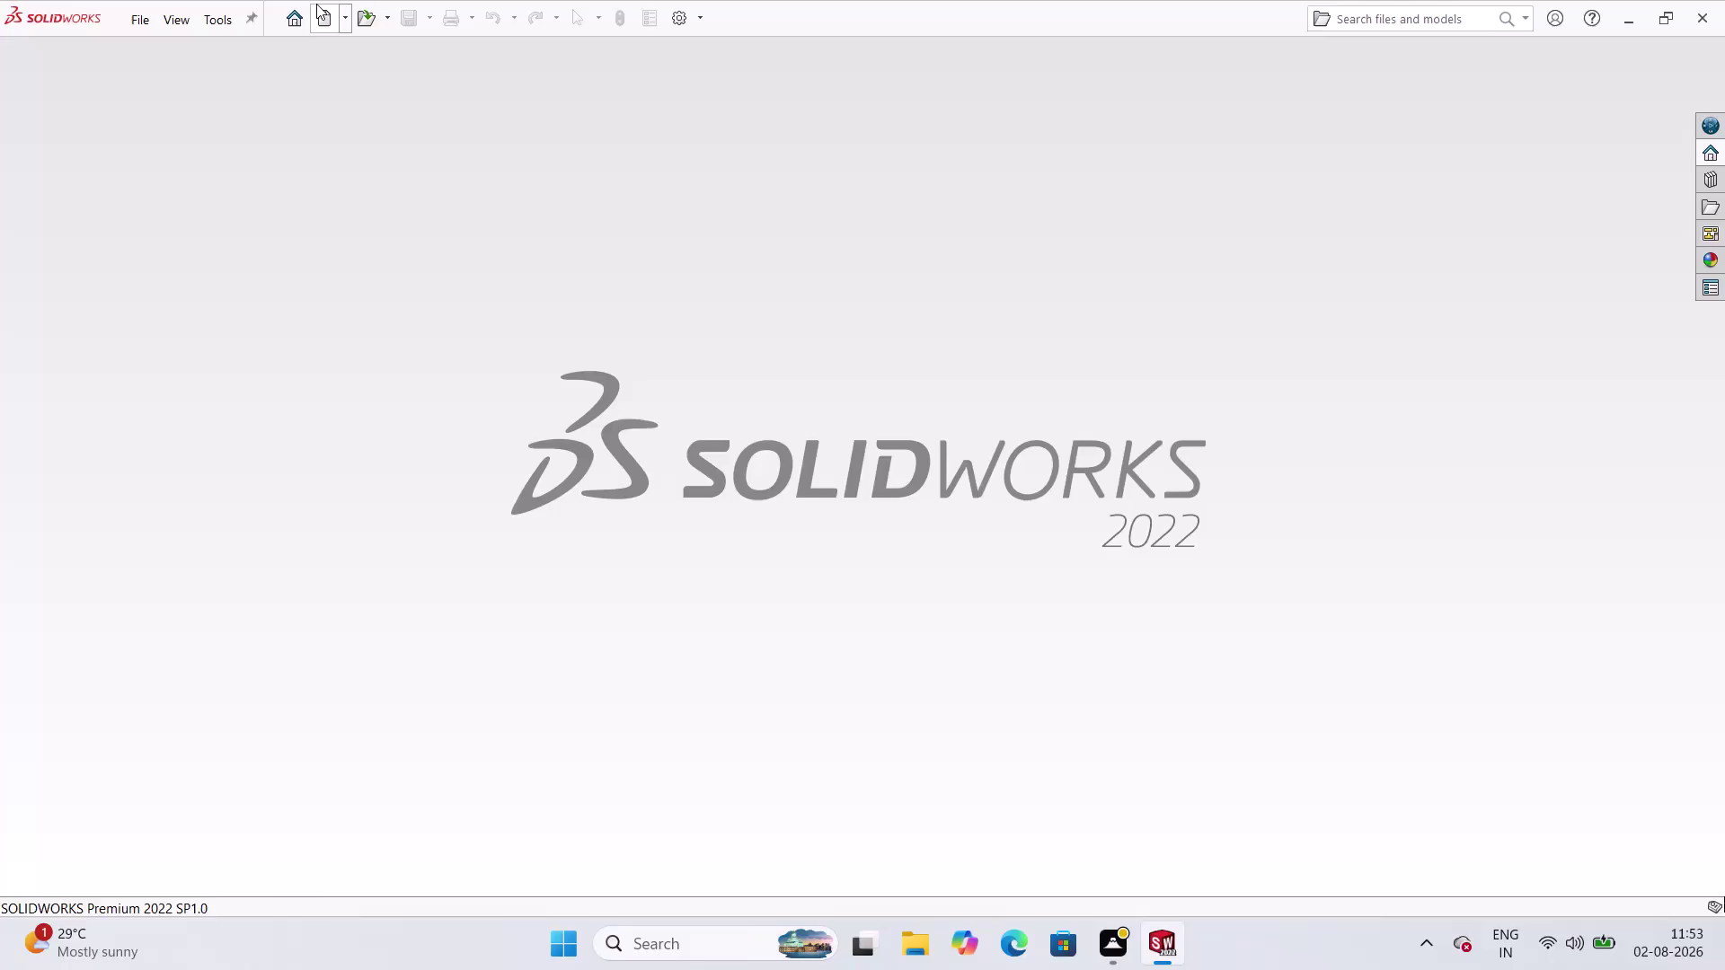
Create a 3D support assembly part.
Create a new Part document and start a new sketch from the Sketch tab.
click(316, 3)
click(440, 457)
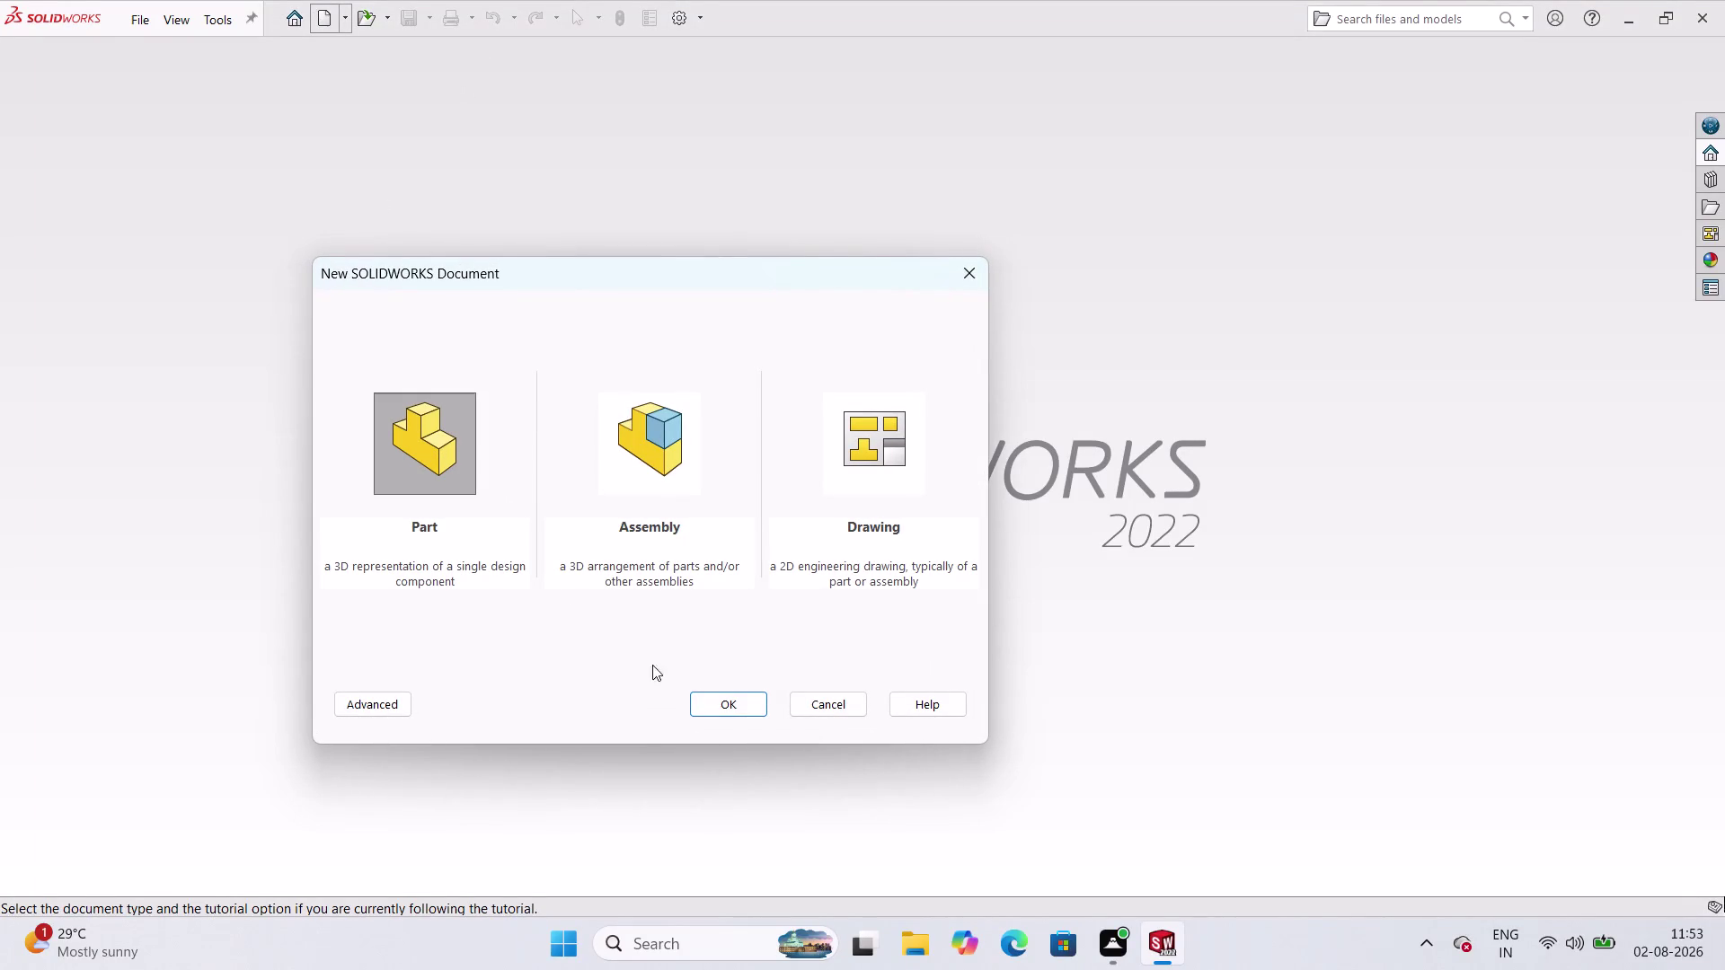
click(721, 697)
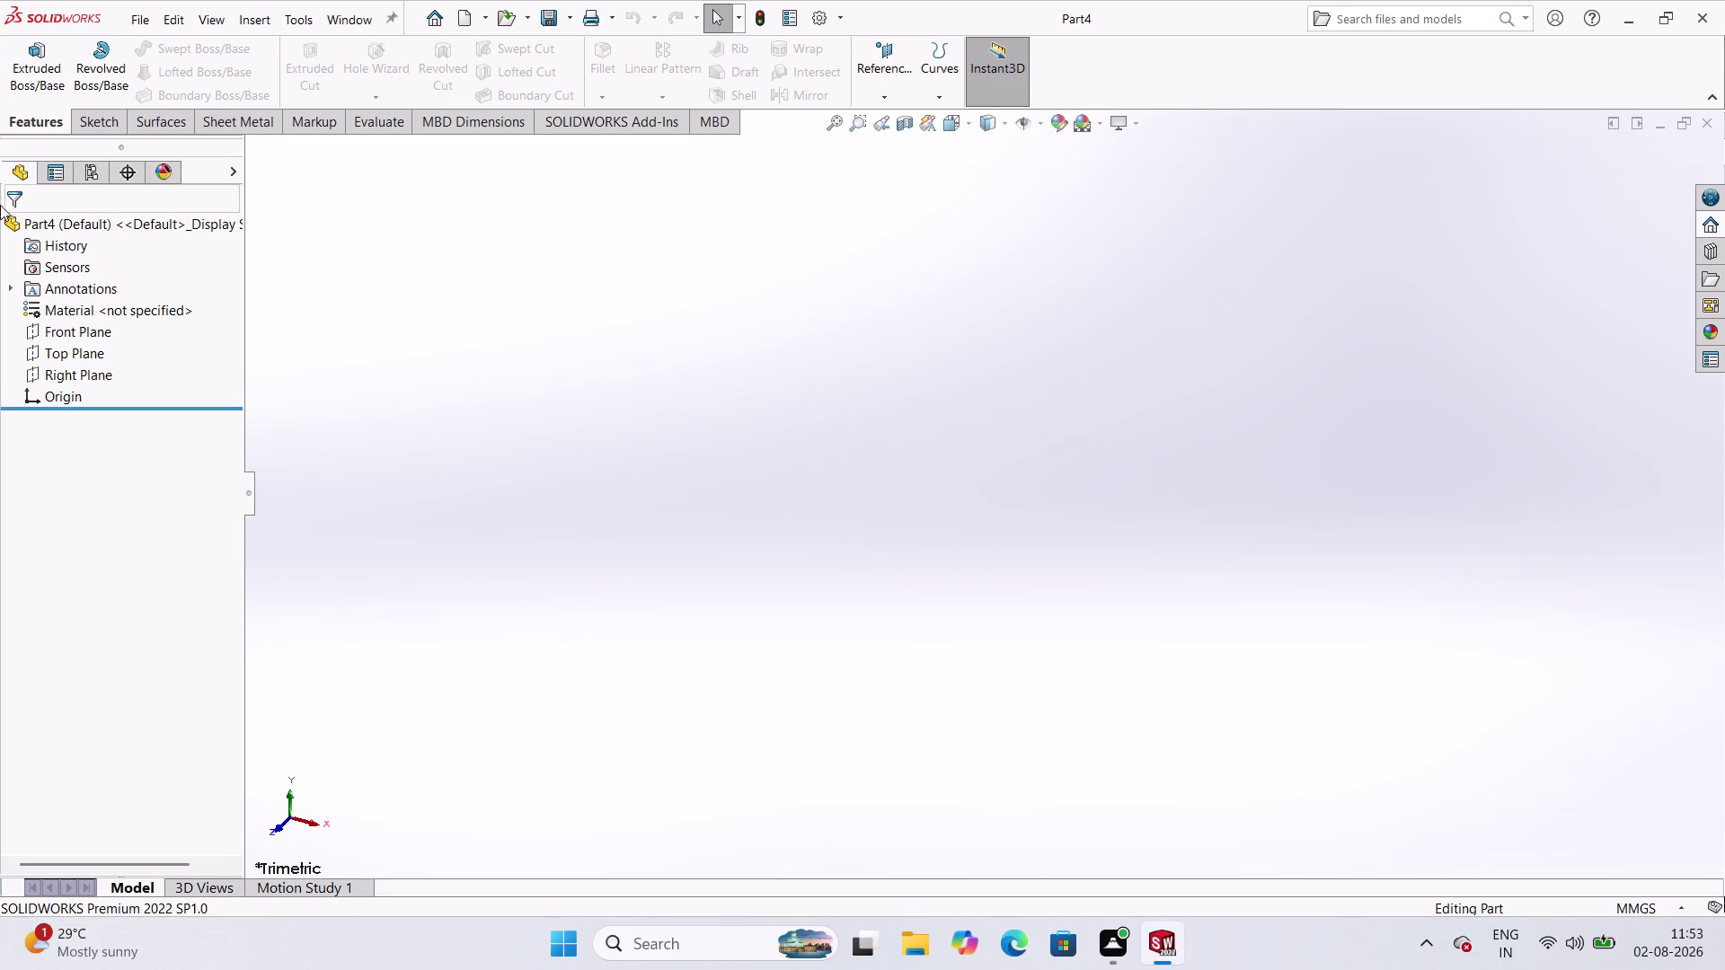
click(91, 119)
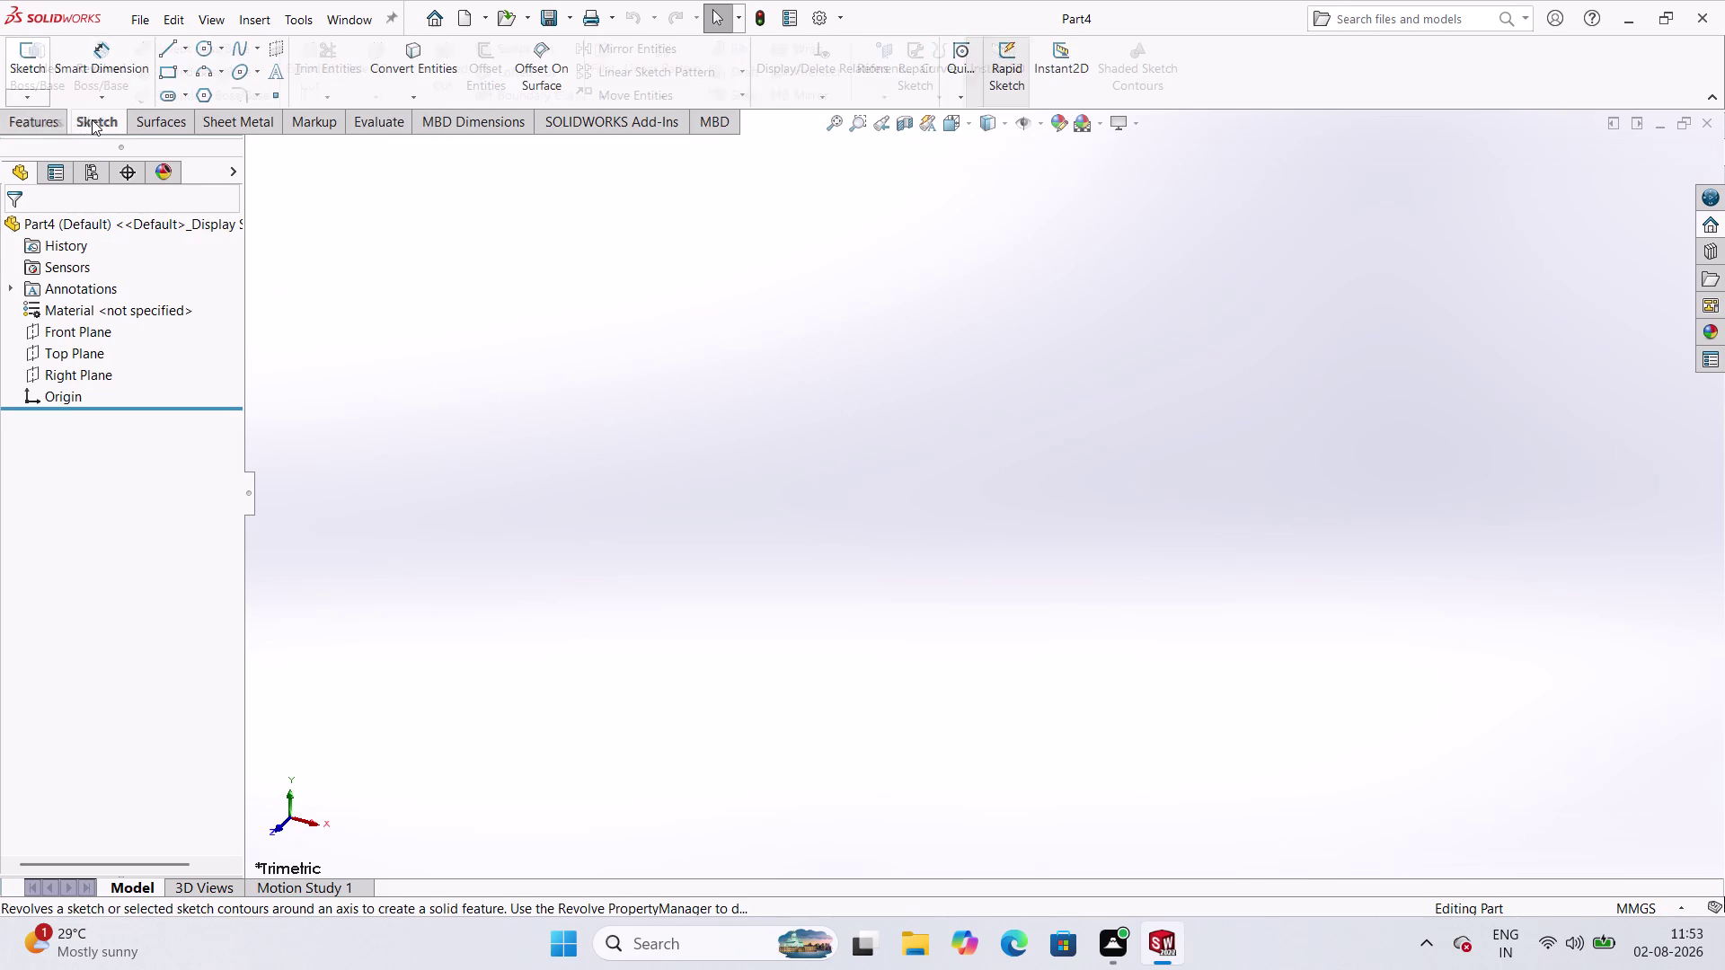
click(16, 65)
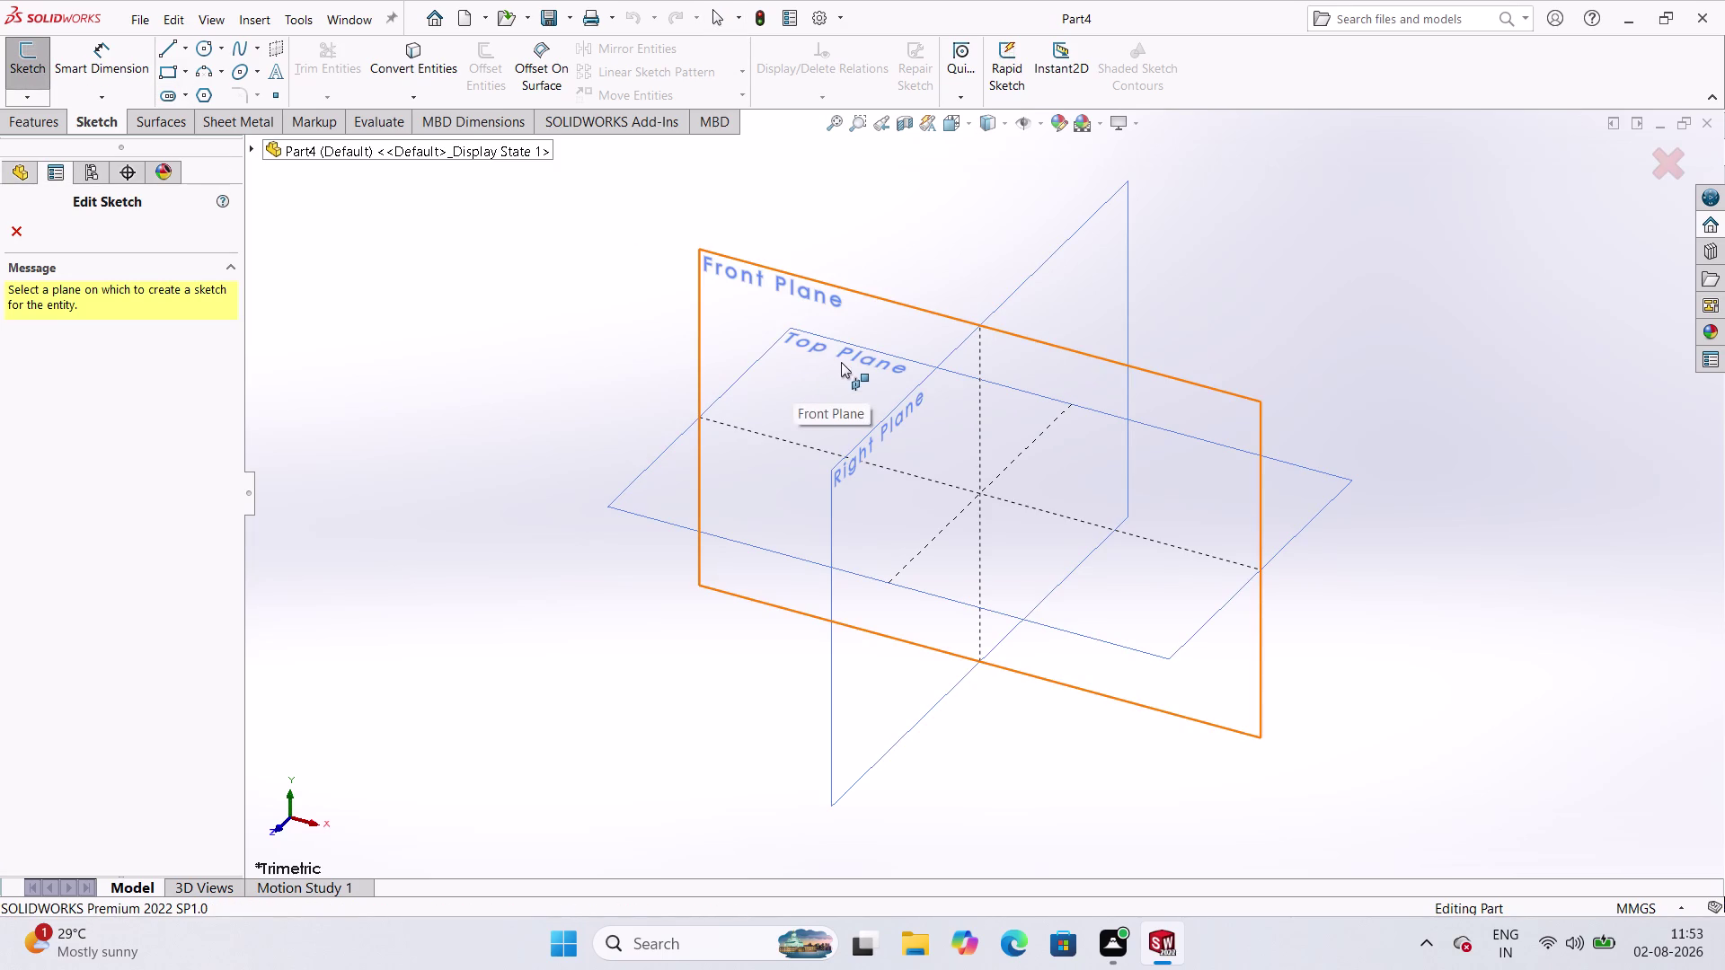
Sketch on the Top Plane with a horizontal centerline spanning across the origin.
click(732, 486)
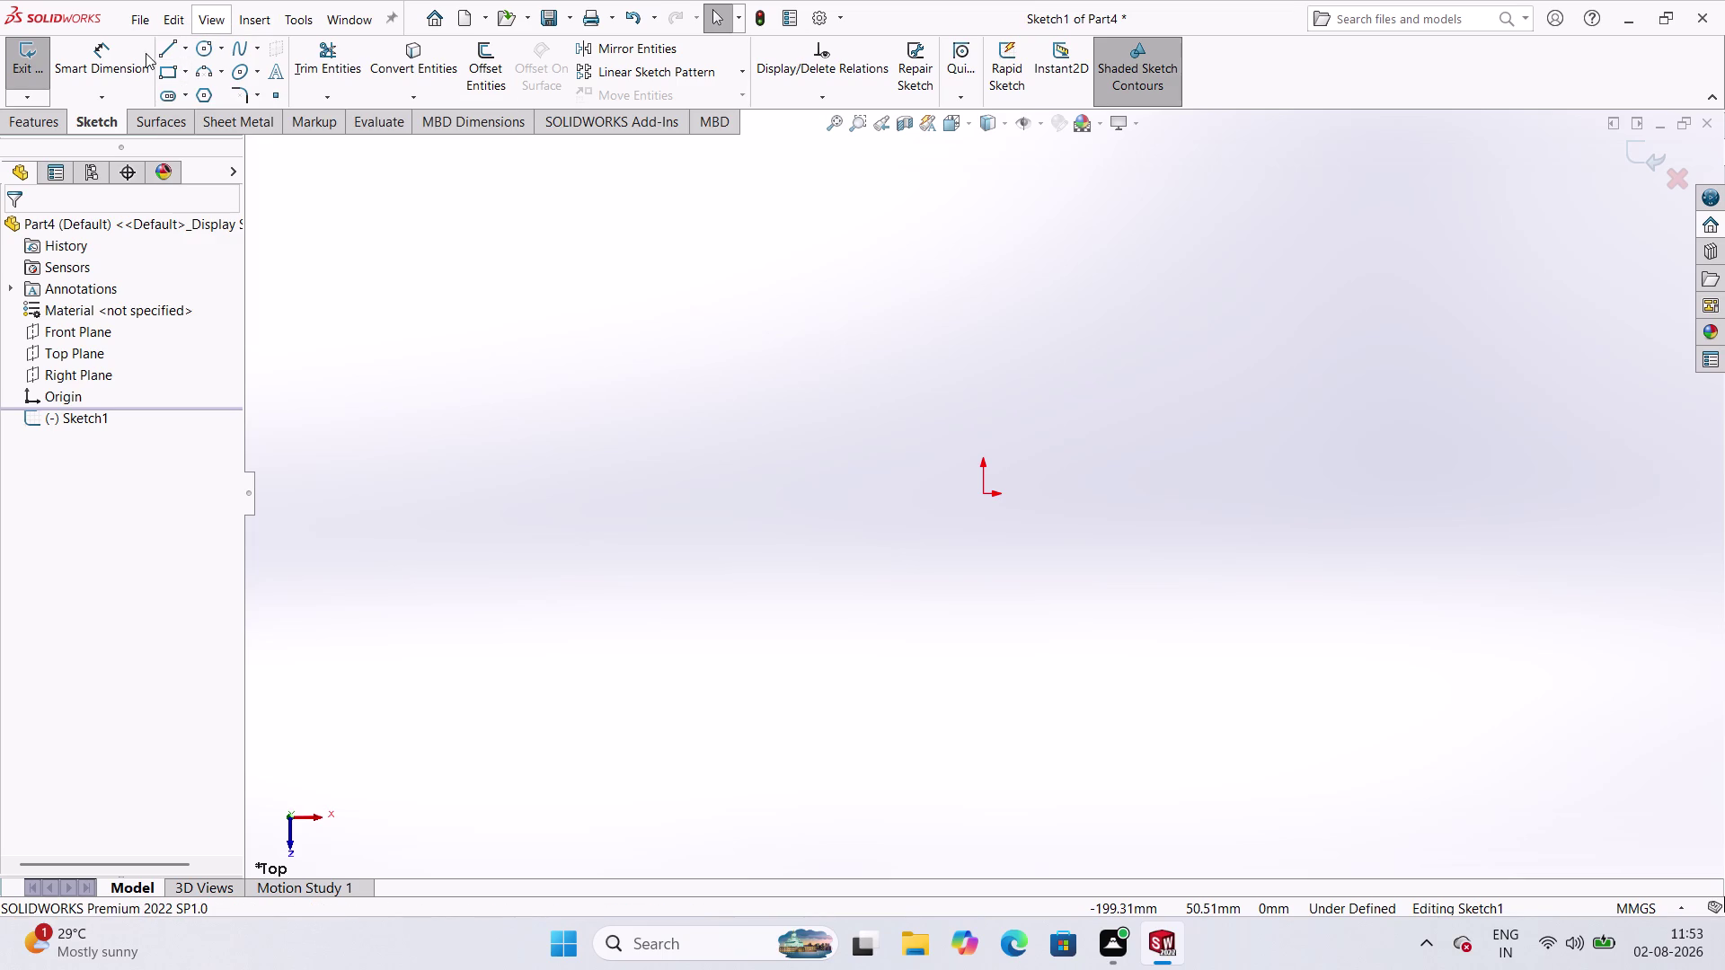
click(191, 56)
click(201, 103)
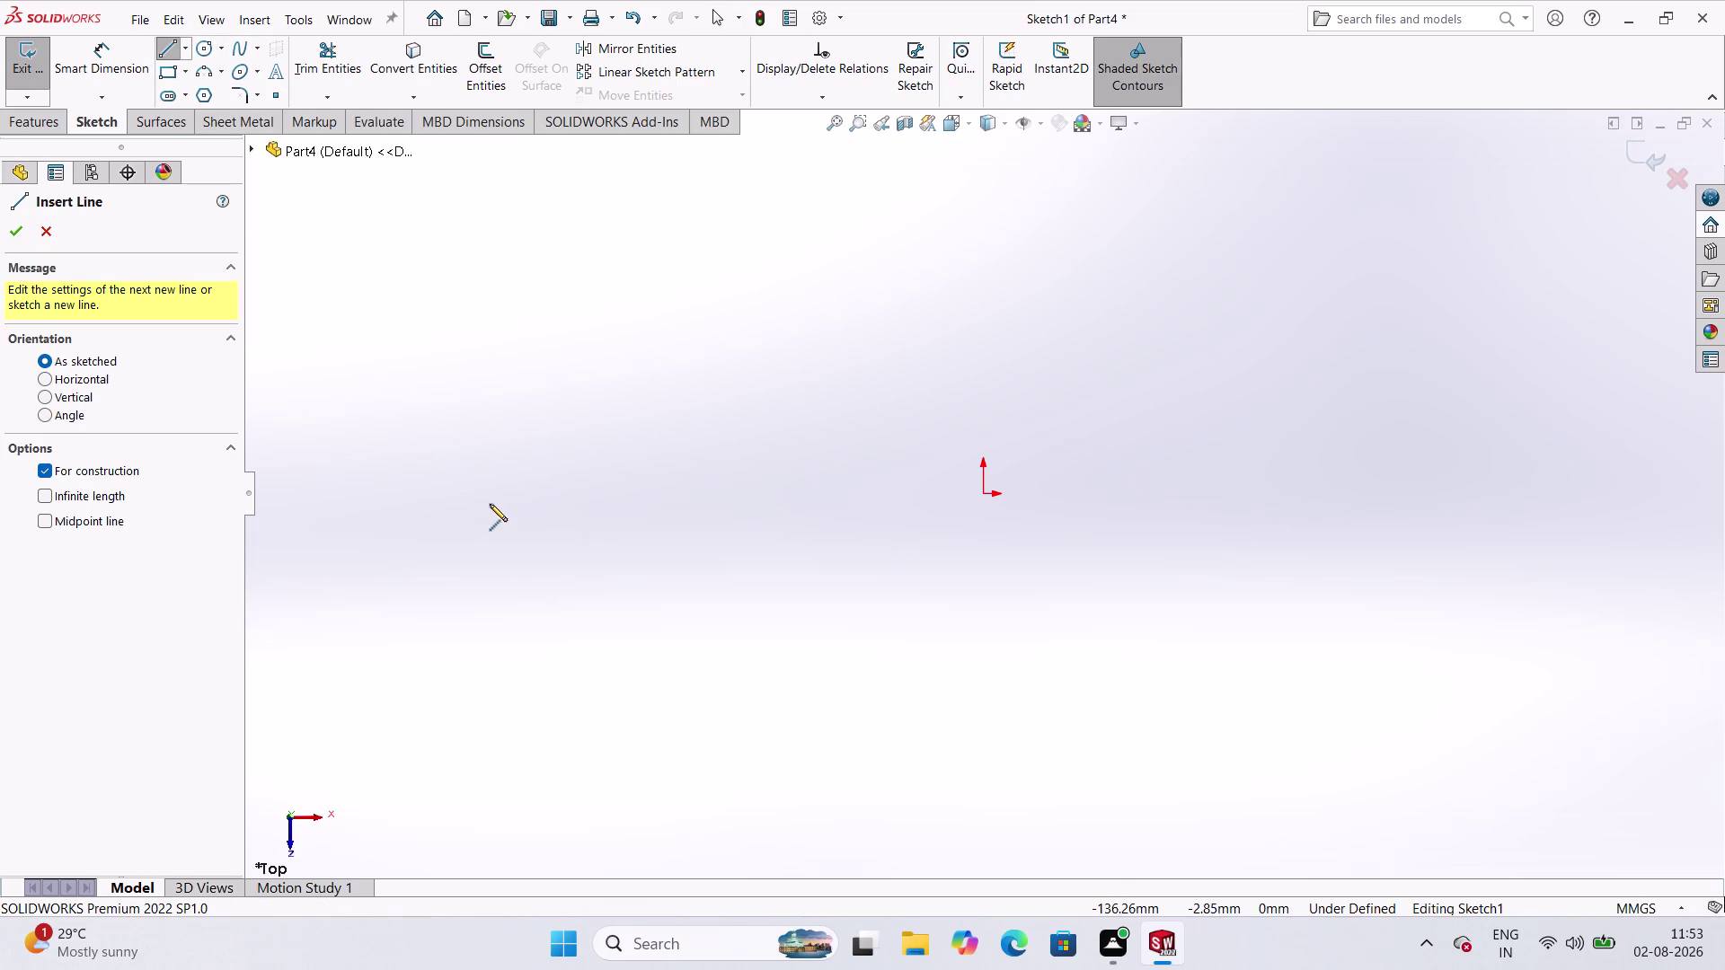
click(425, 494)
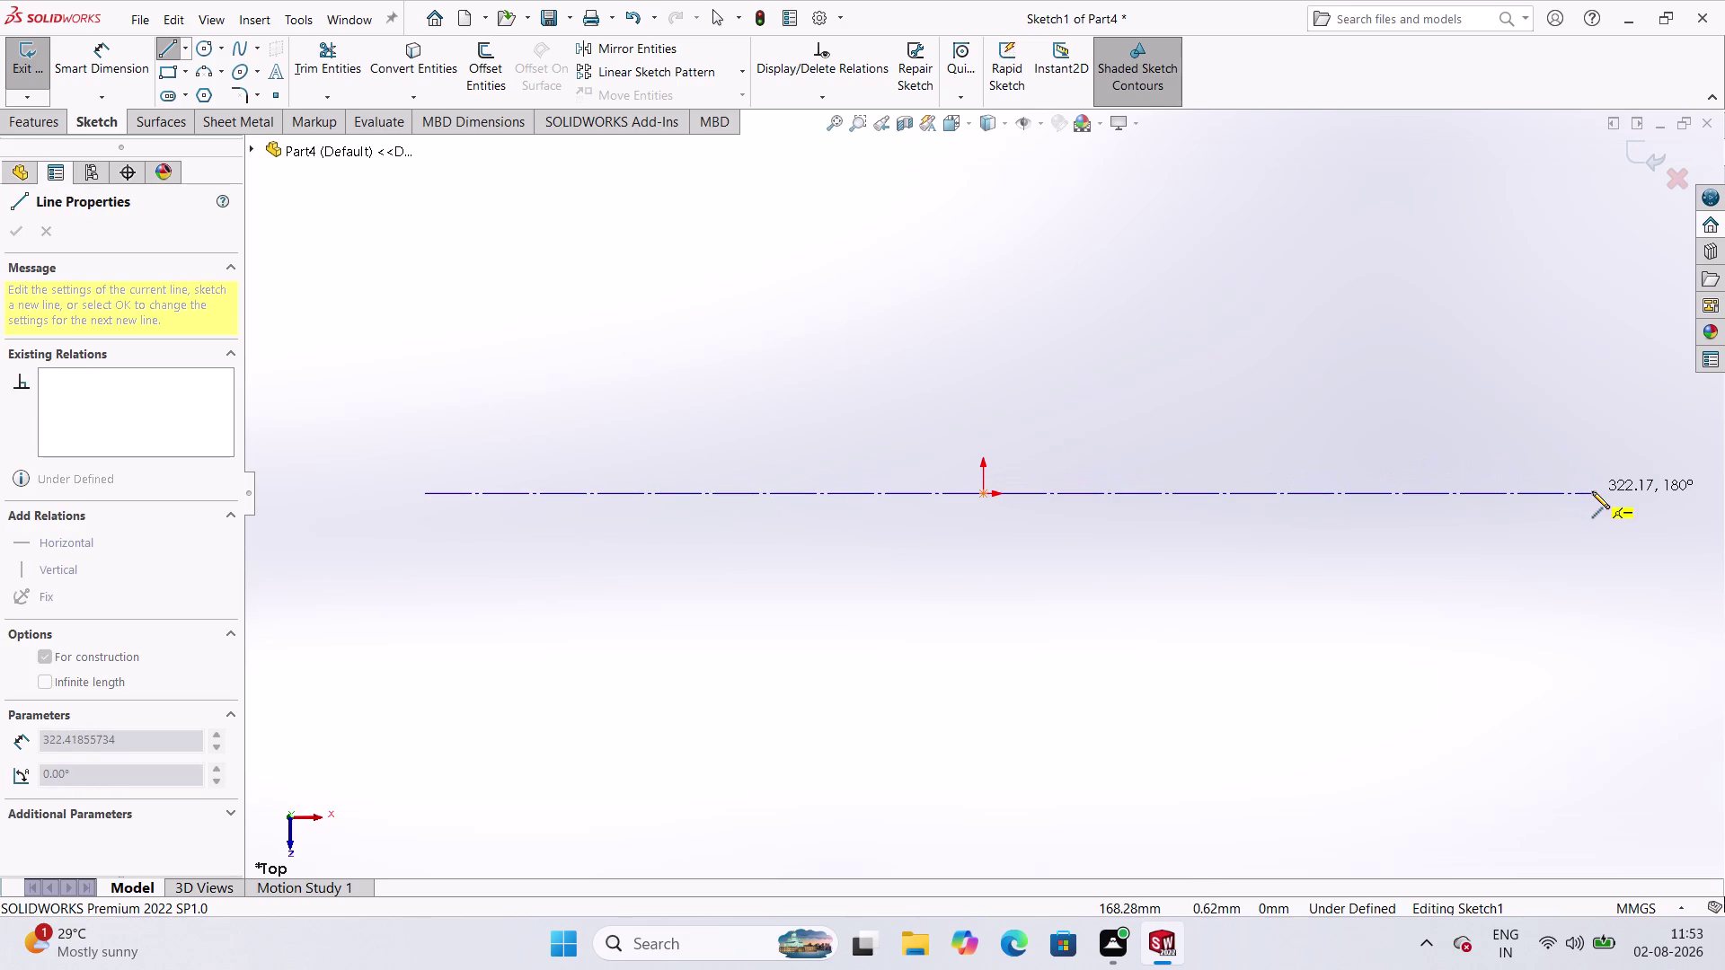
click(1592, 492)
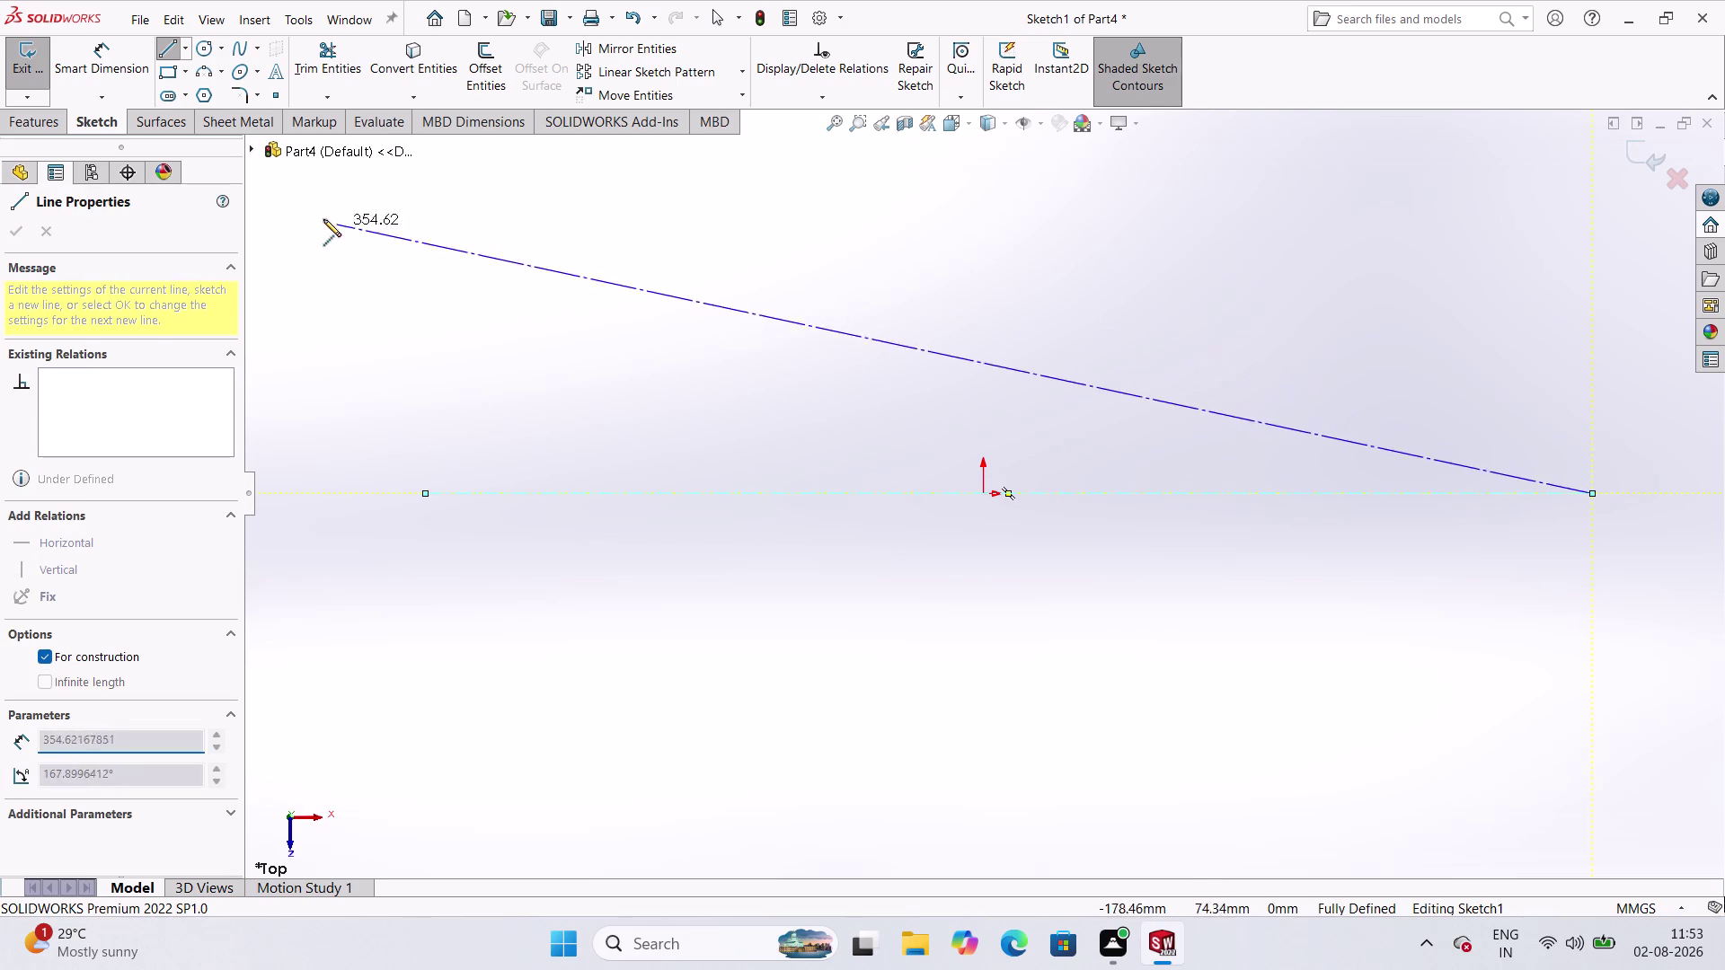
key(Escape)
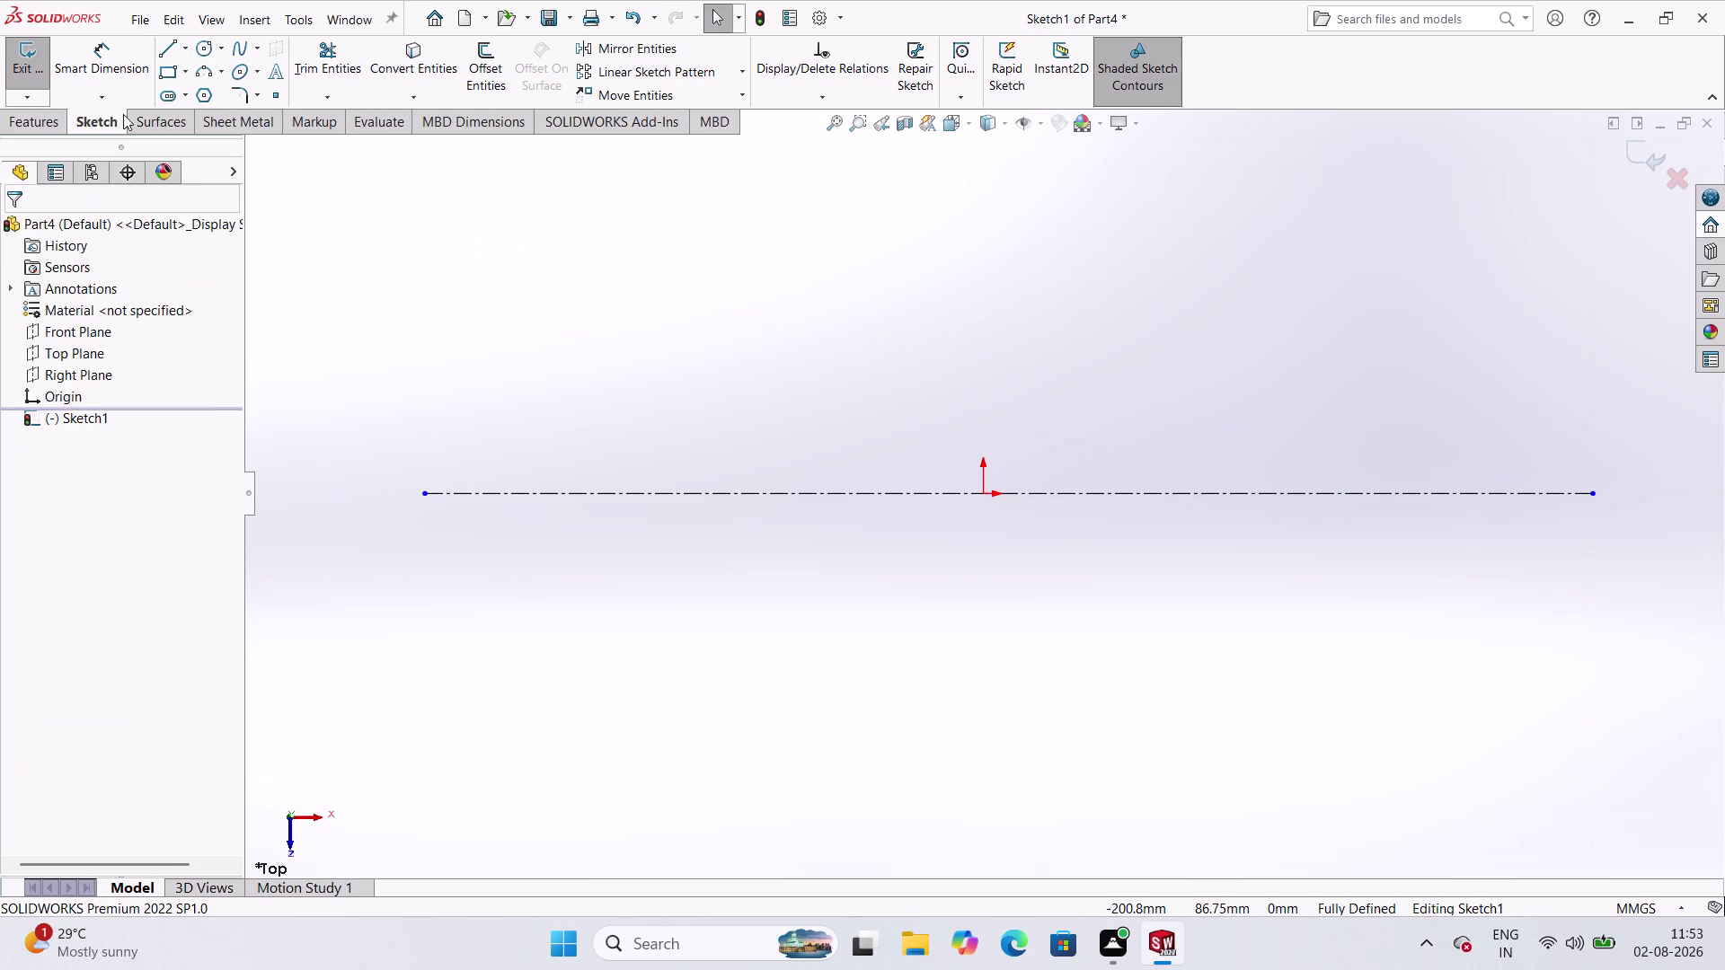
click(183, 43)
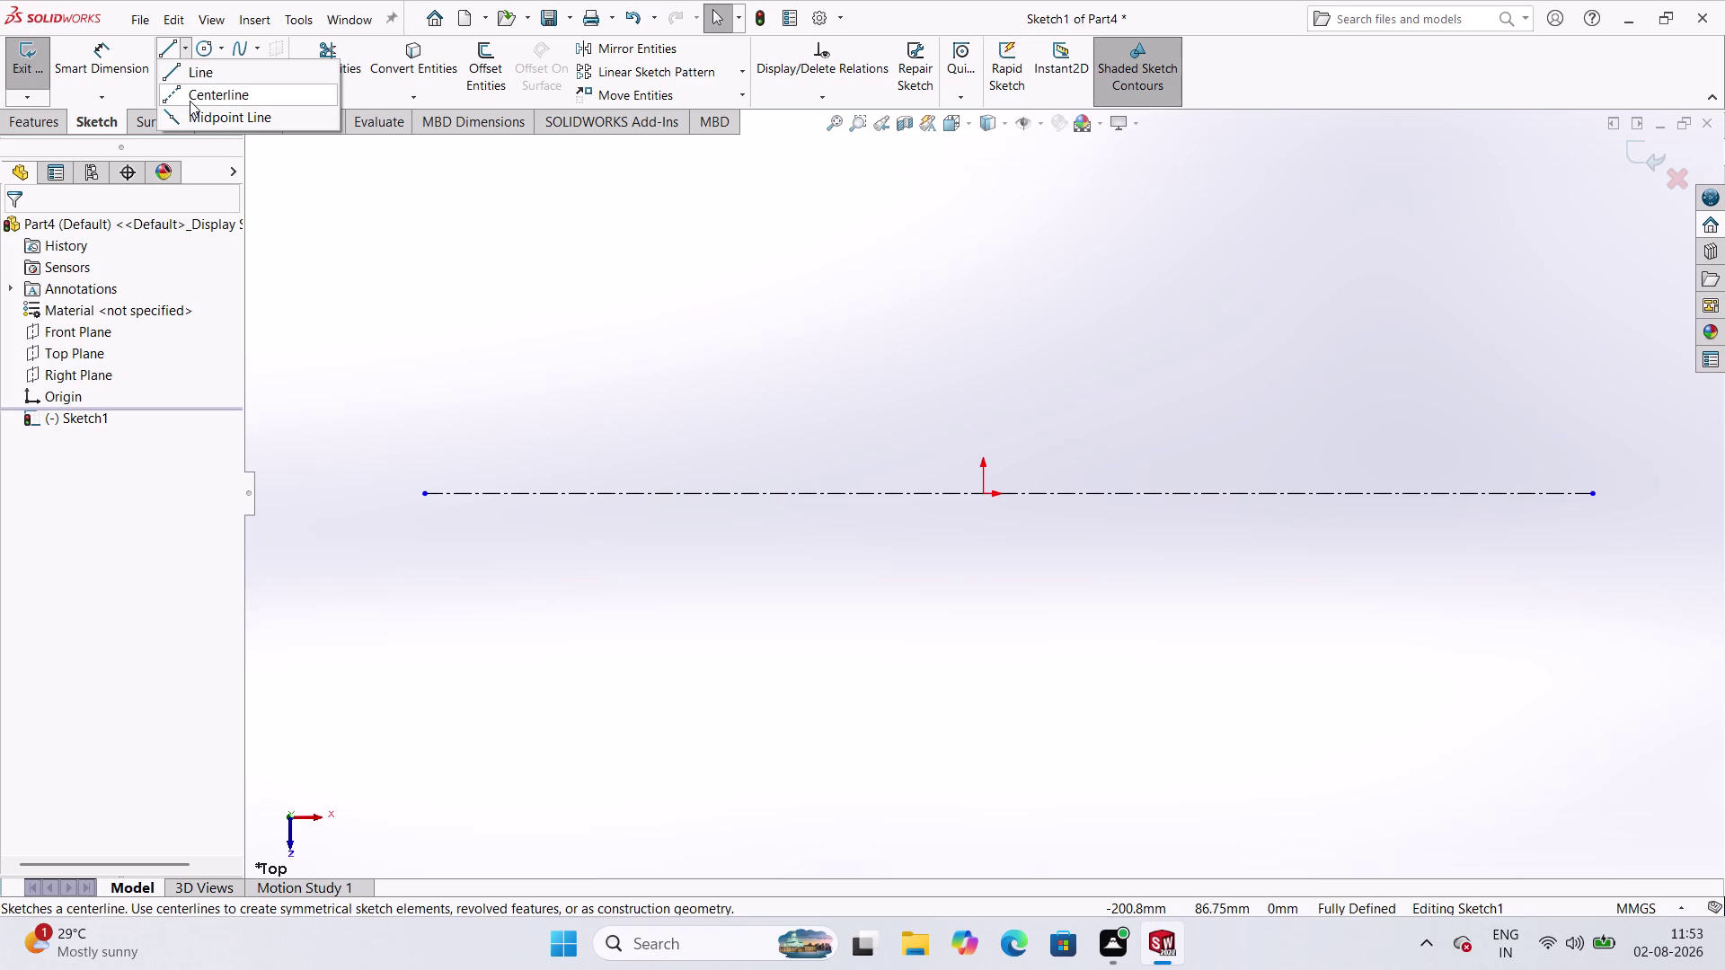
Draw a vertical centerline through the origin.
click(189, 101)
scroll(up, 3)
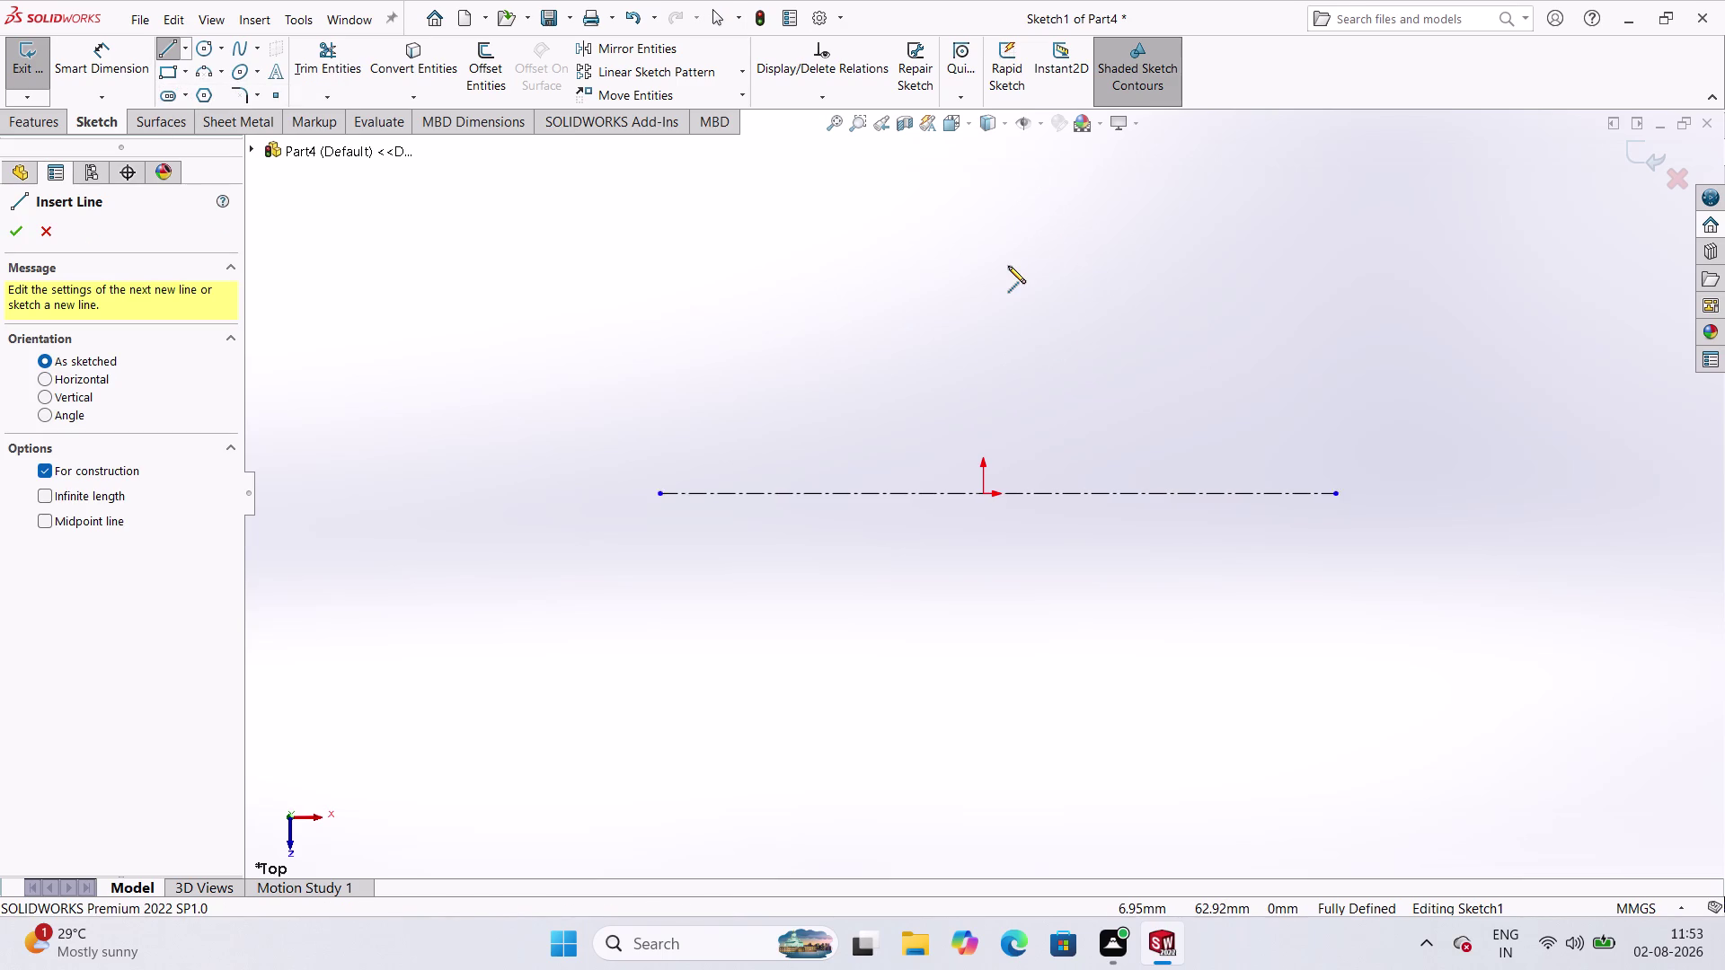
scroll(up, 3)
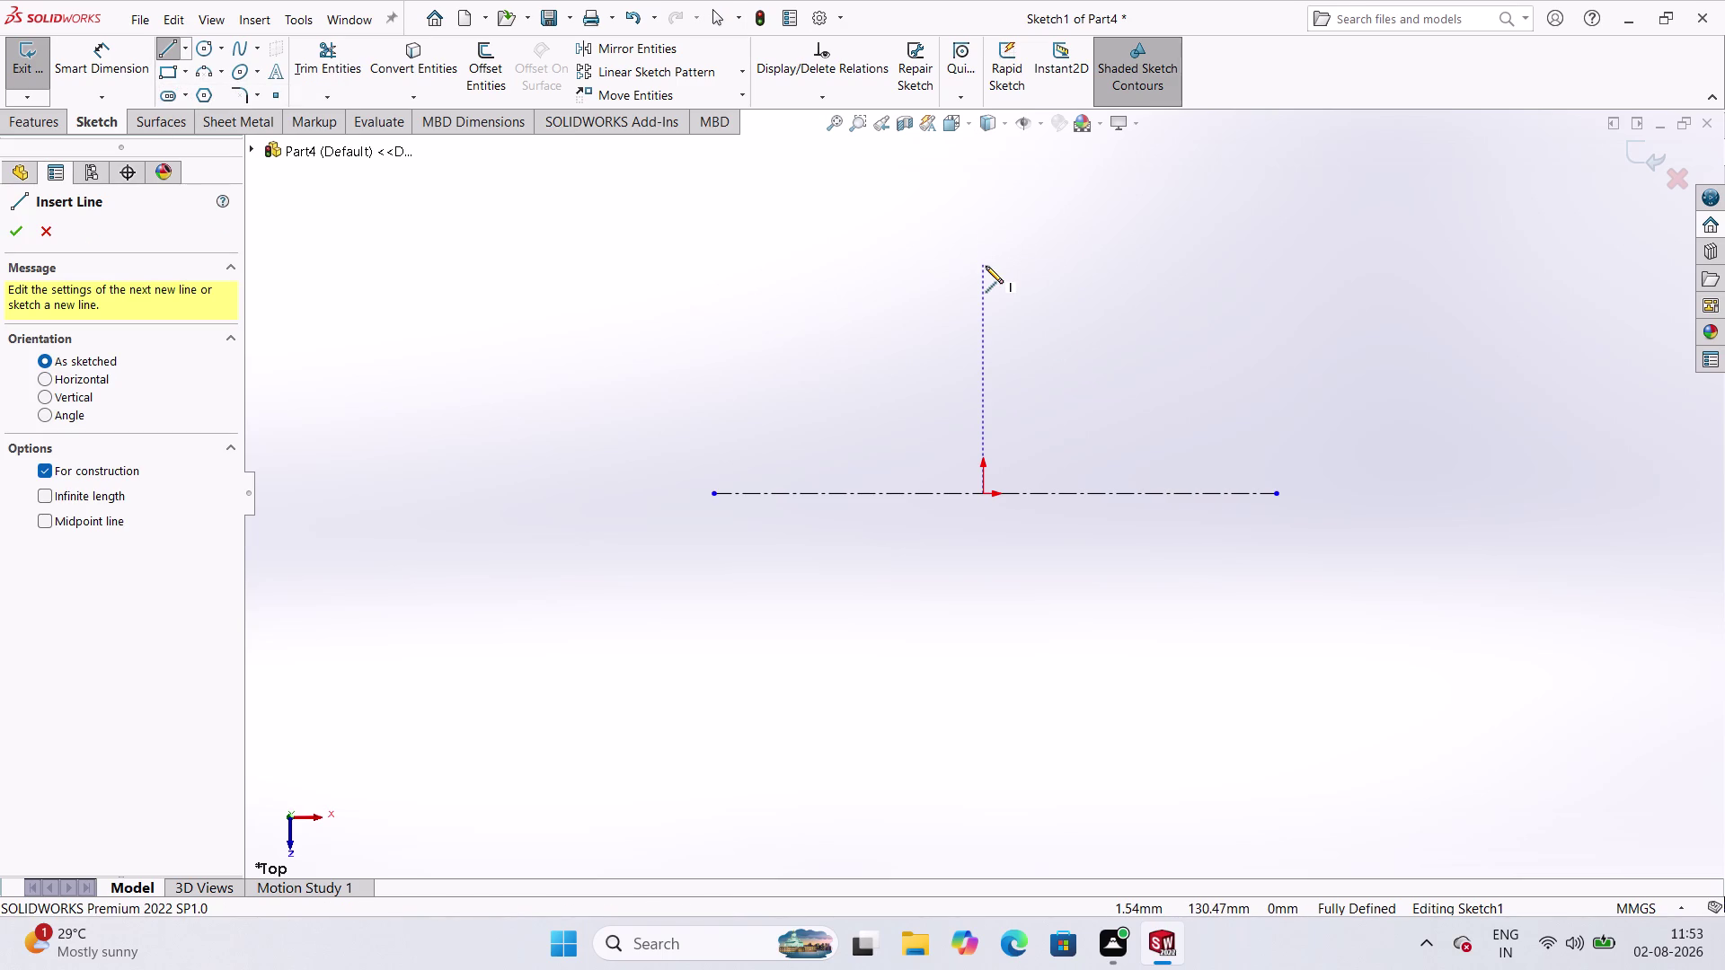
click(986, 265)
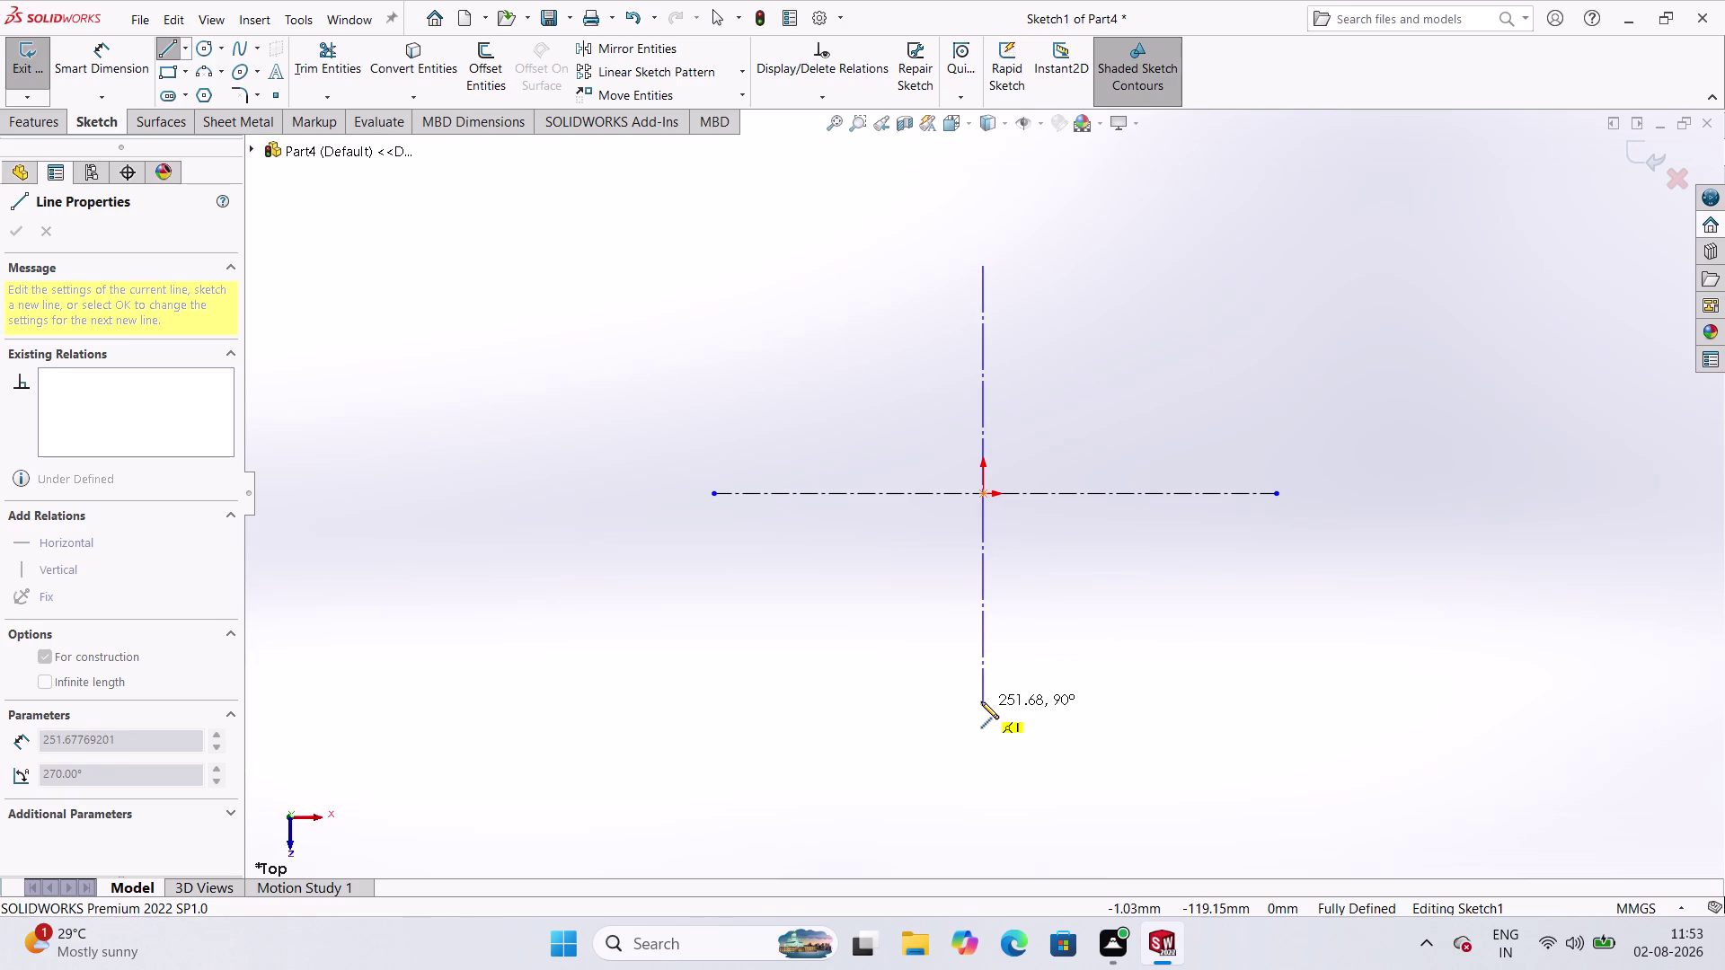
click(981, 702)
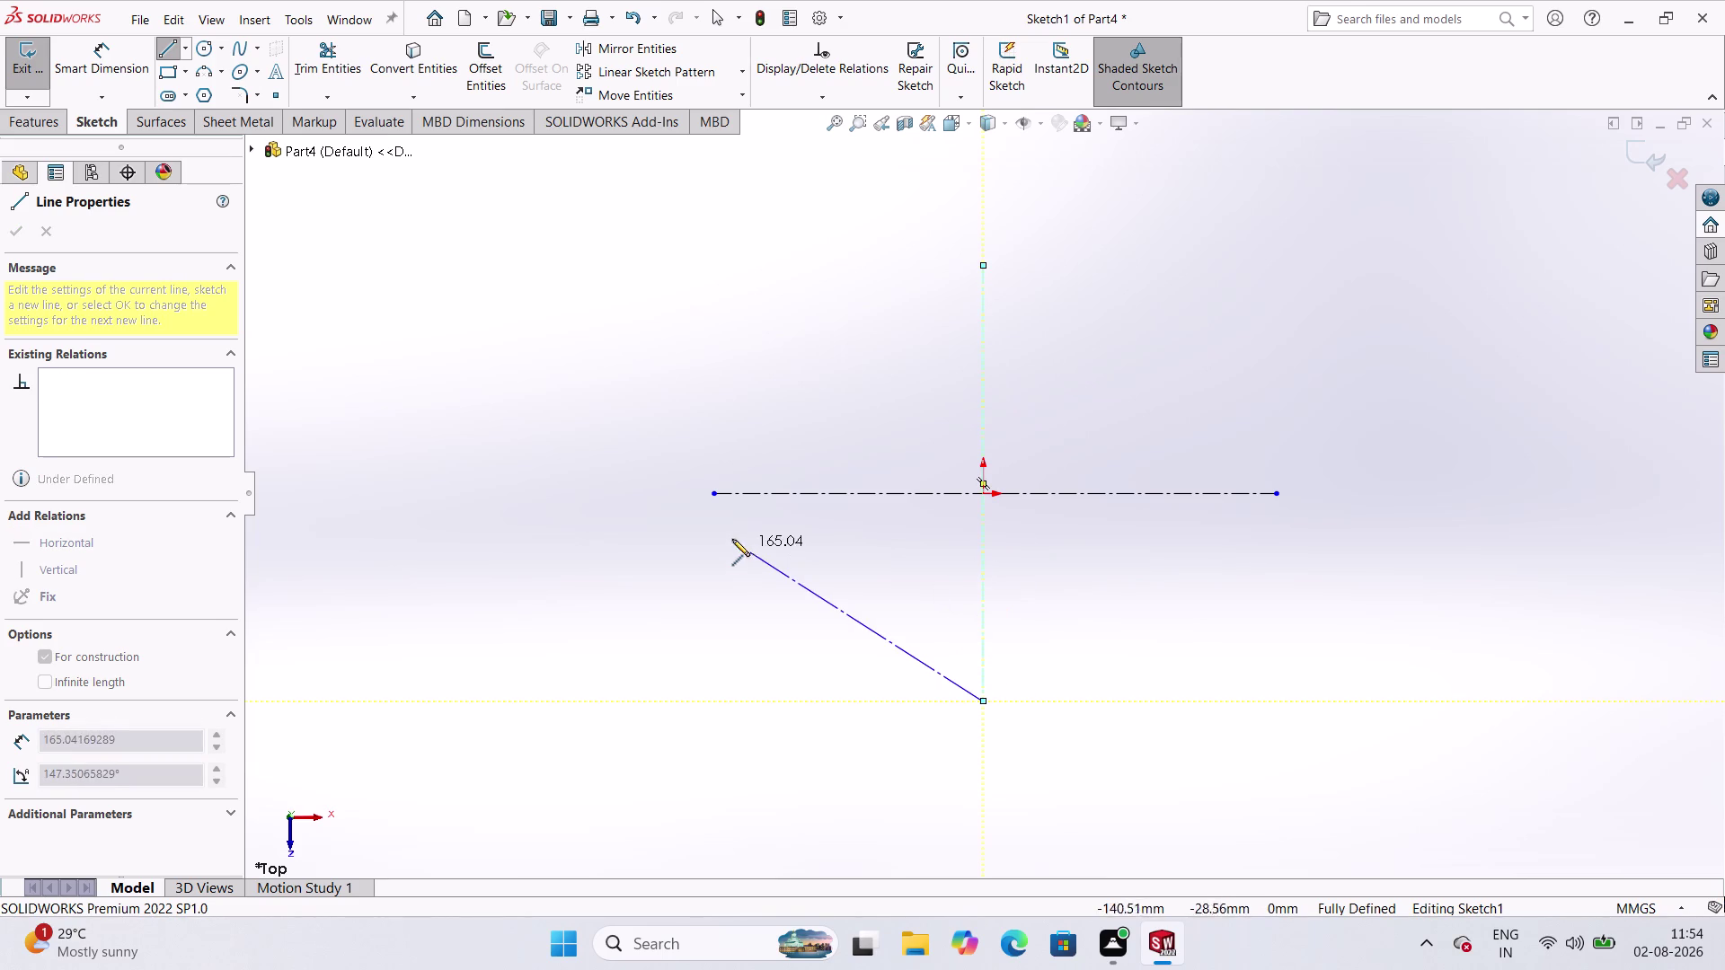
key(Escape)
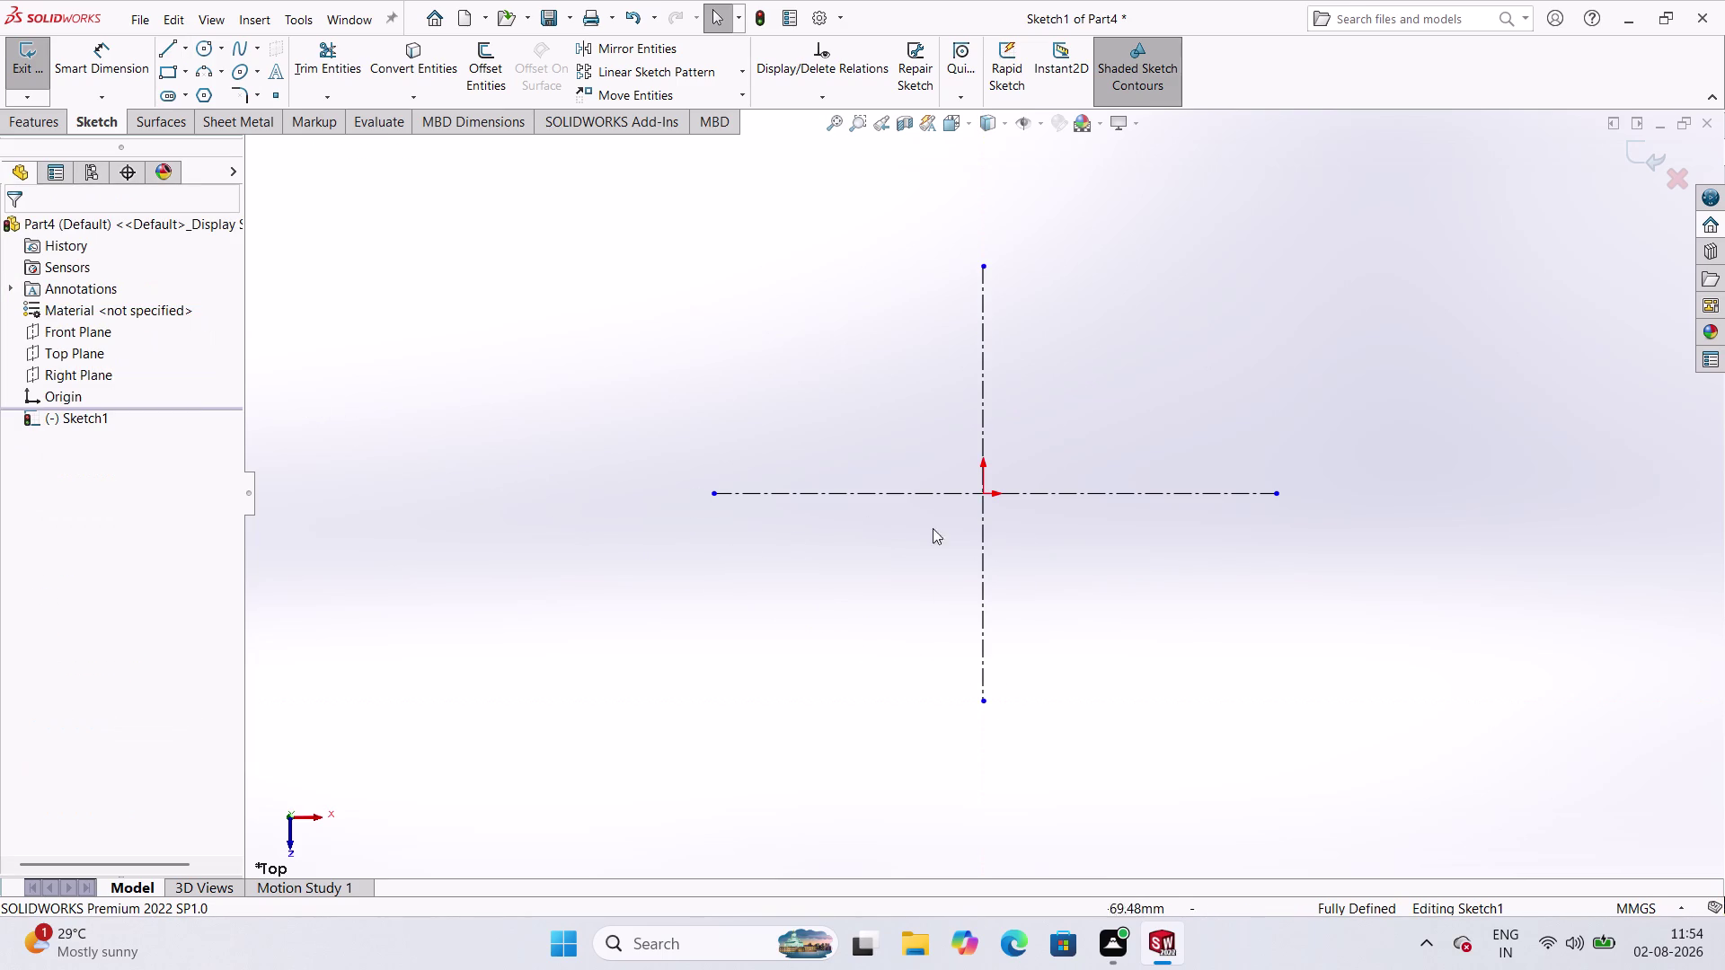
scroll(down, 3)
scroll(up, 3)
scroll(down, 3)
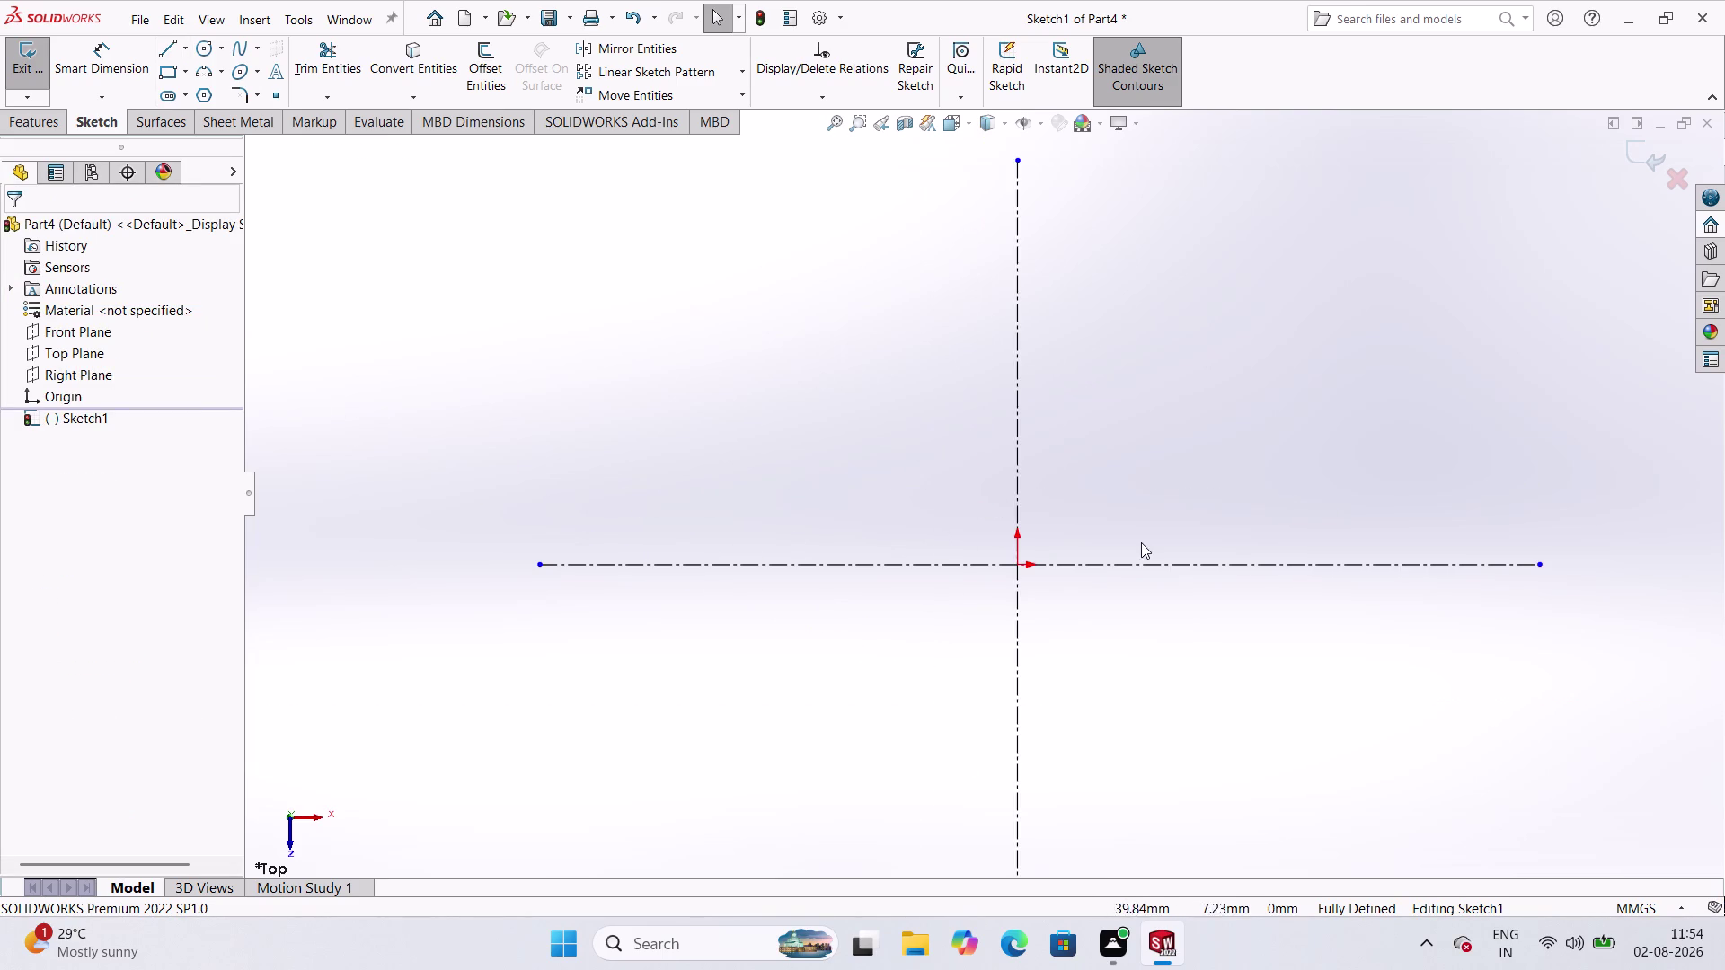
scroll(up, 3)
scroll(down, 3)
scroll(up, 3)
scroll(down, 3)
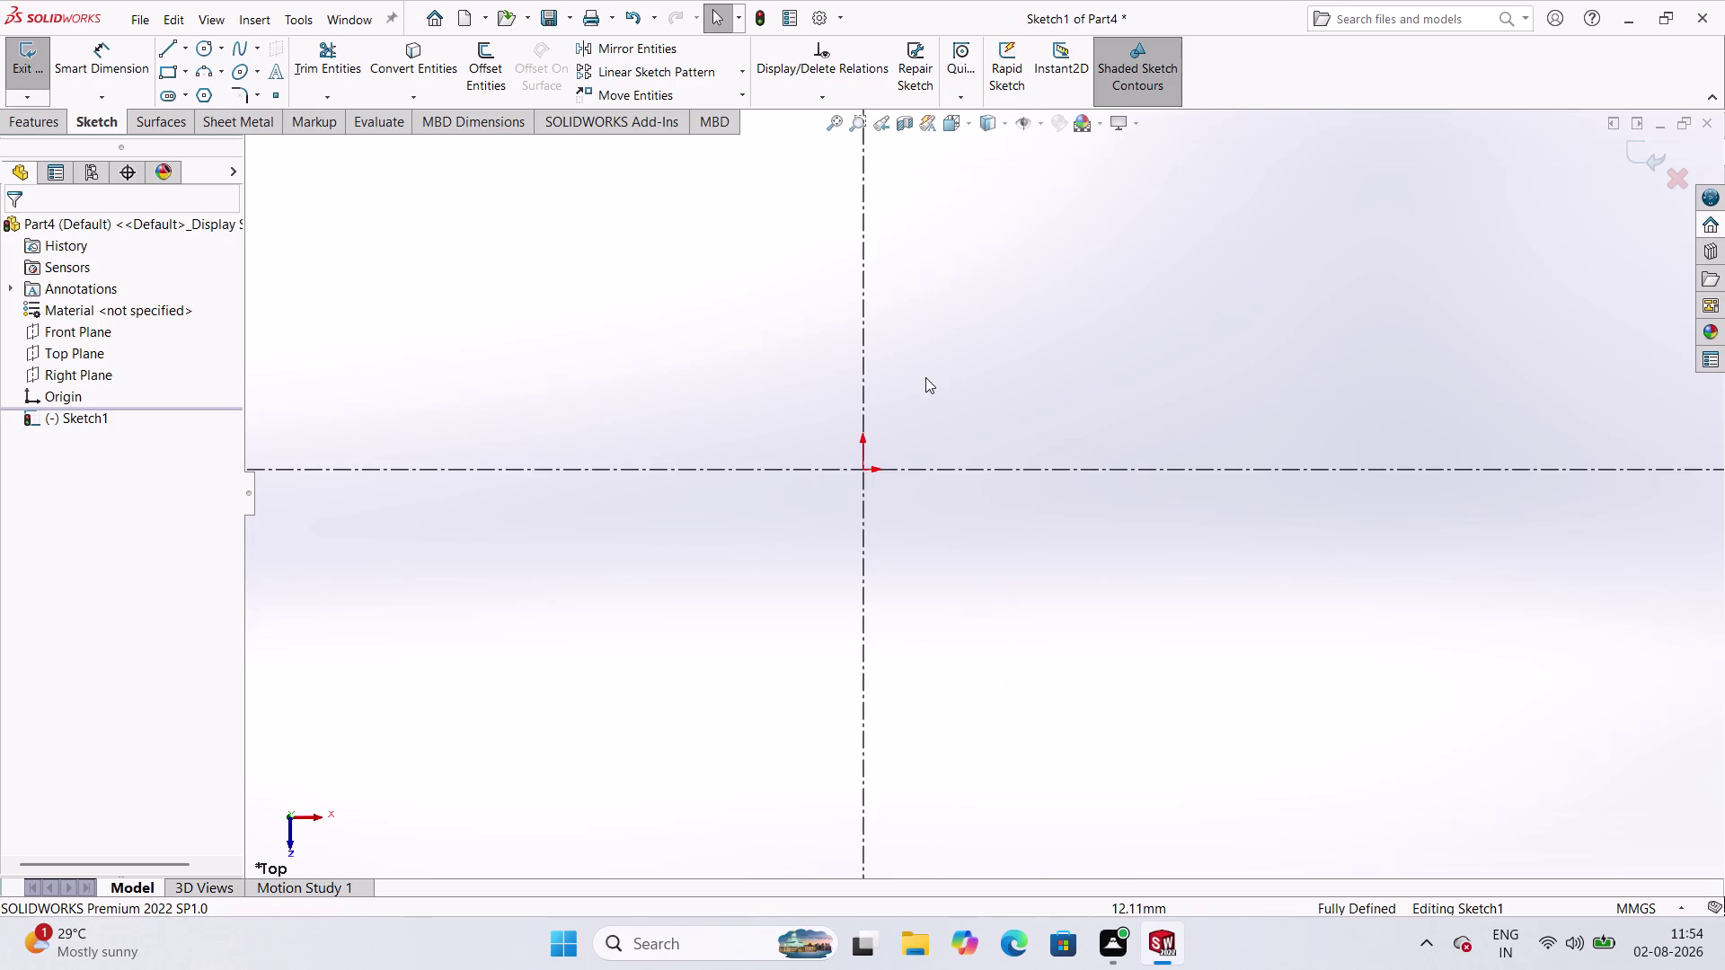
scroll(up, 3)
scroll(down, 3)
scroll(up, 3)
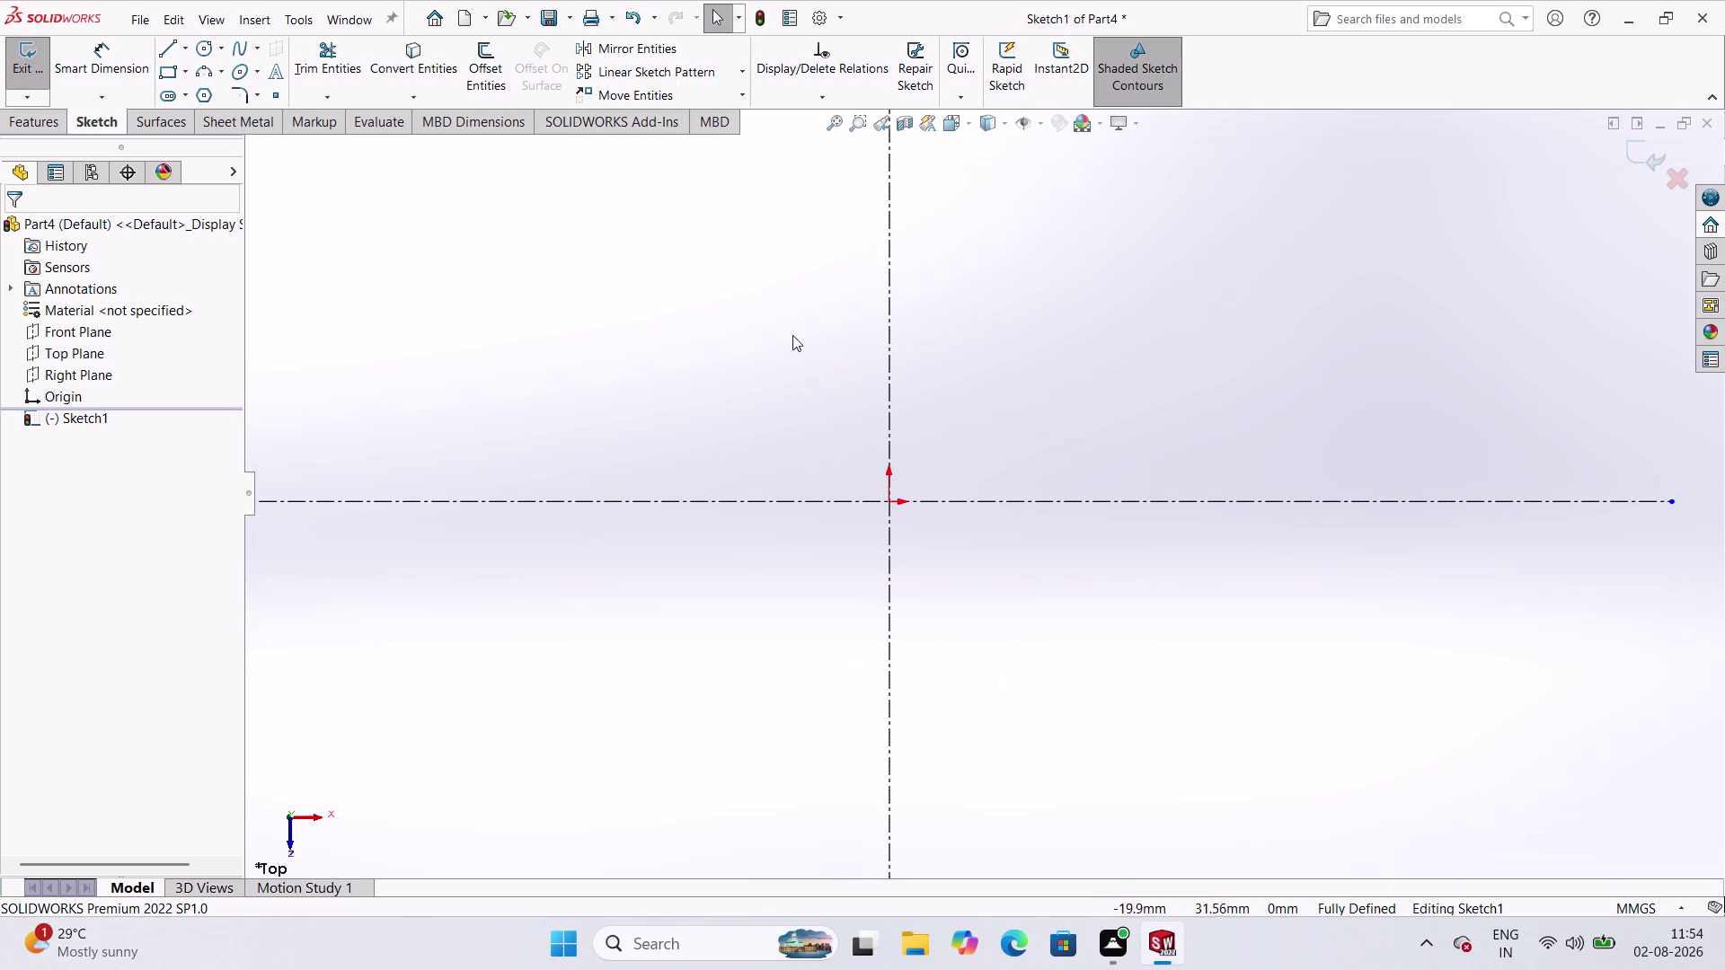
scroll(up, 3)
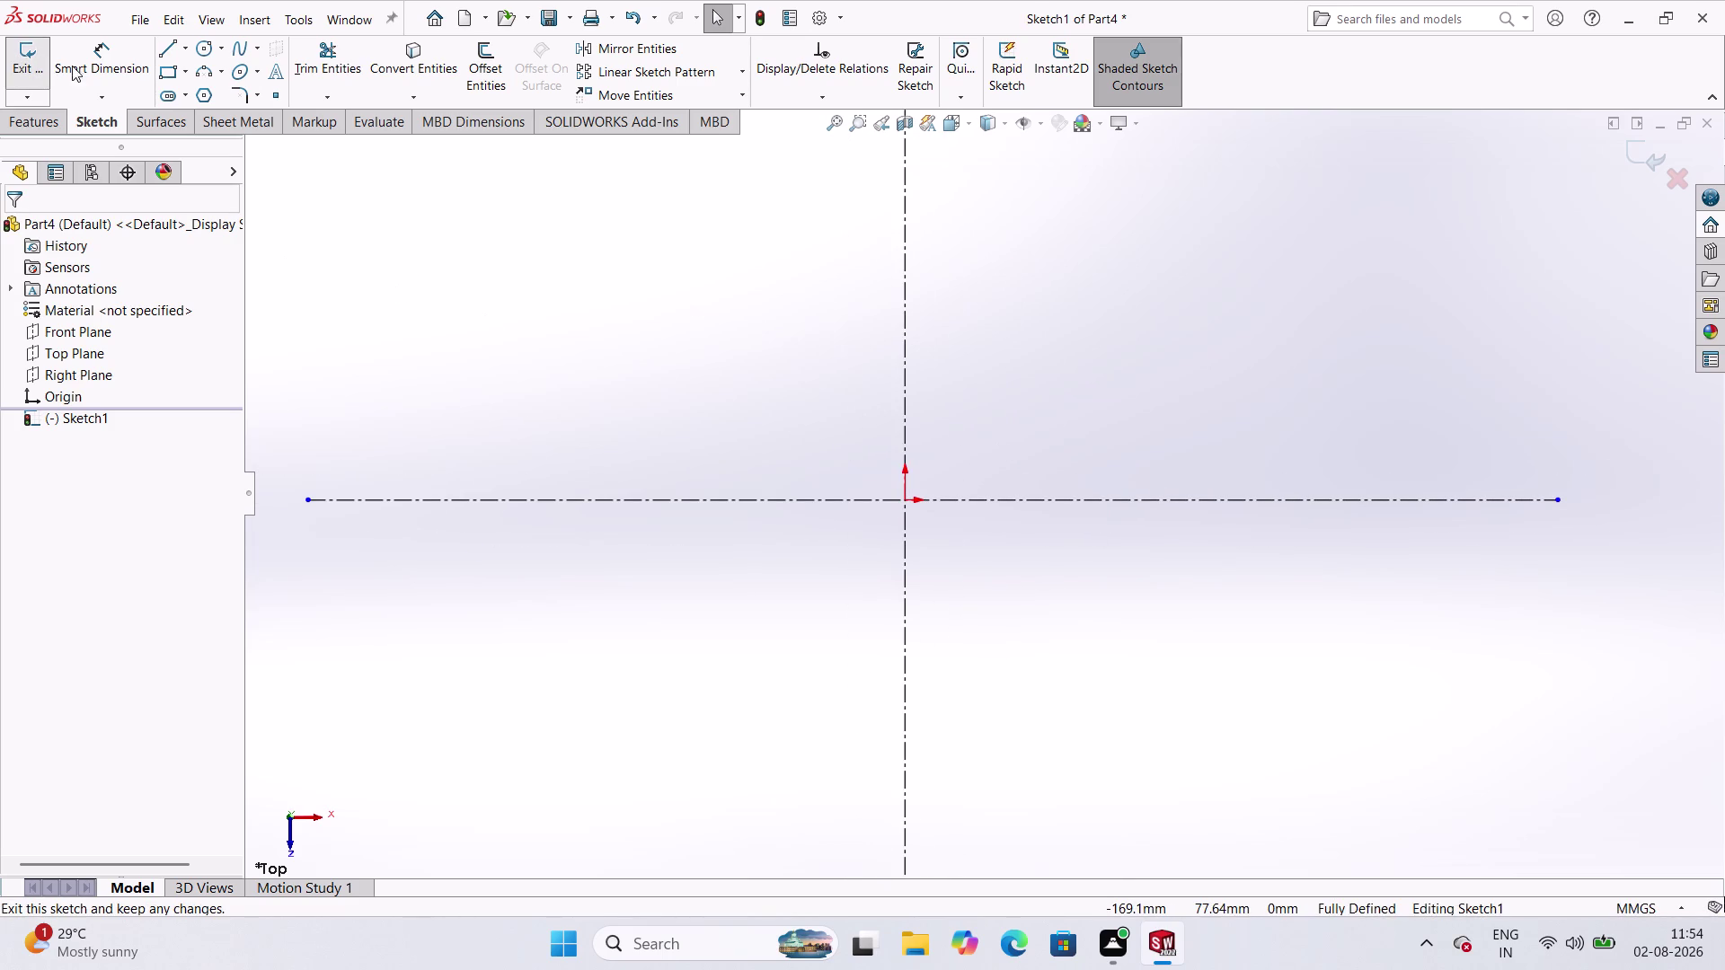
scroll(down, 3)
scroll(up, 3)
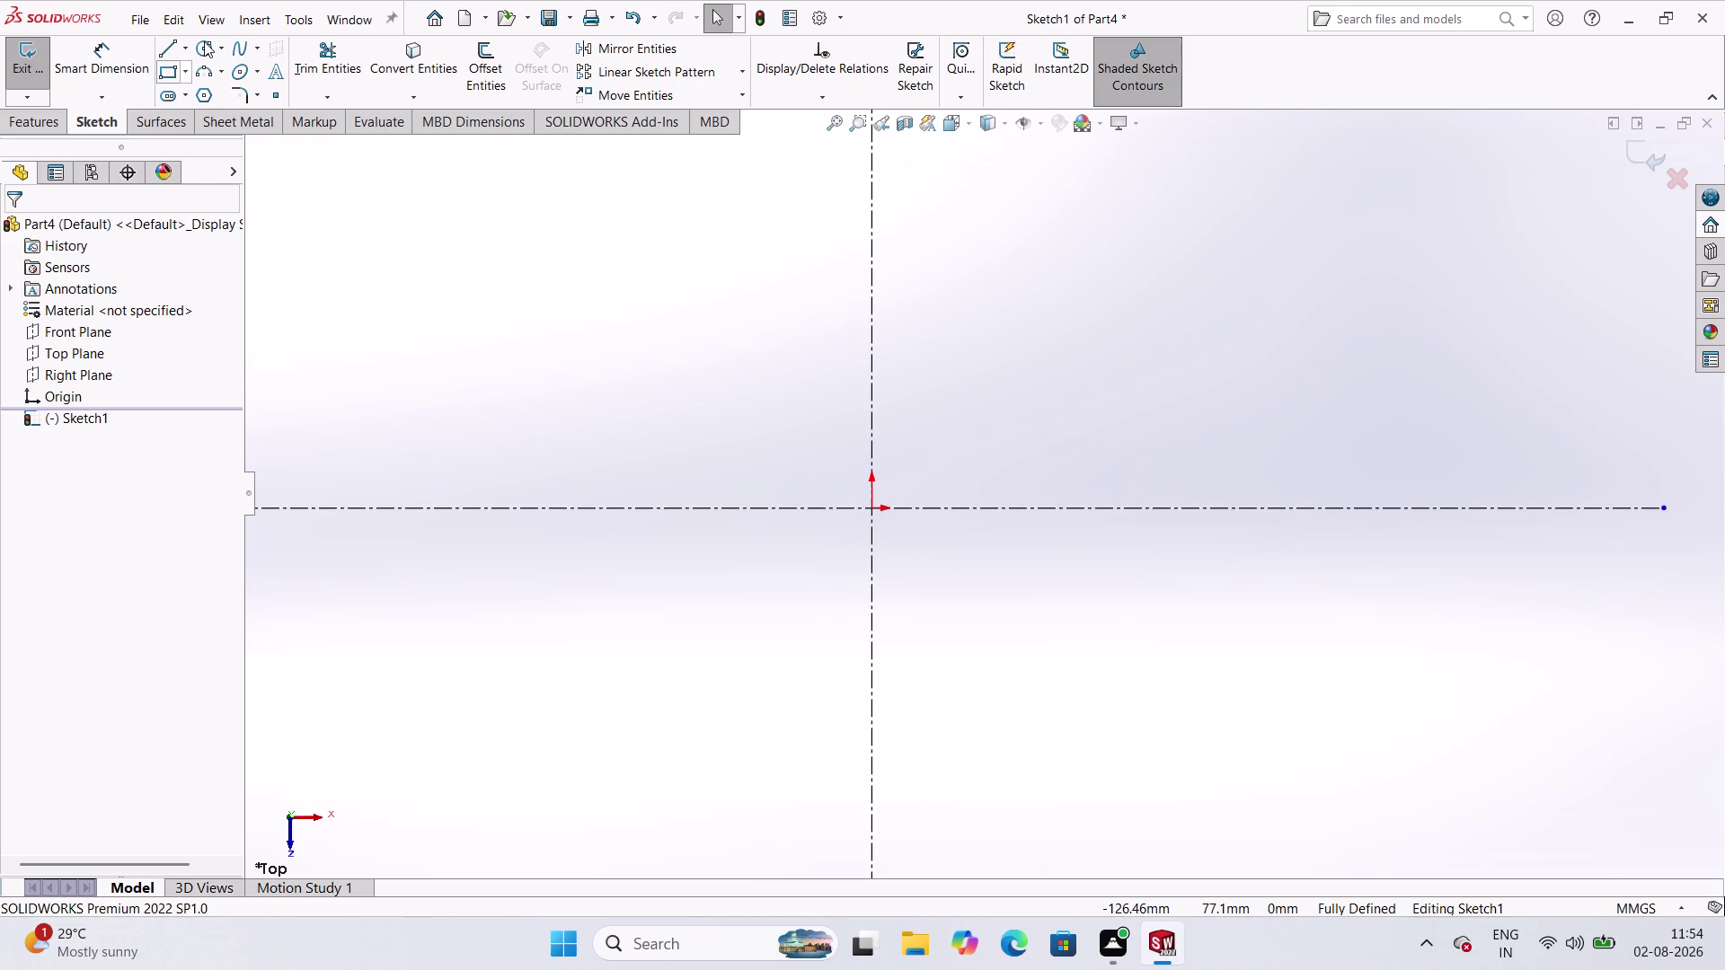
Draw a center rectangle centred on the origin.
click(186, 63)
click(186, 127)
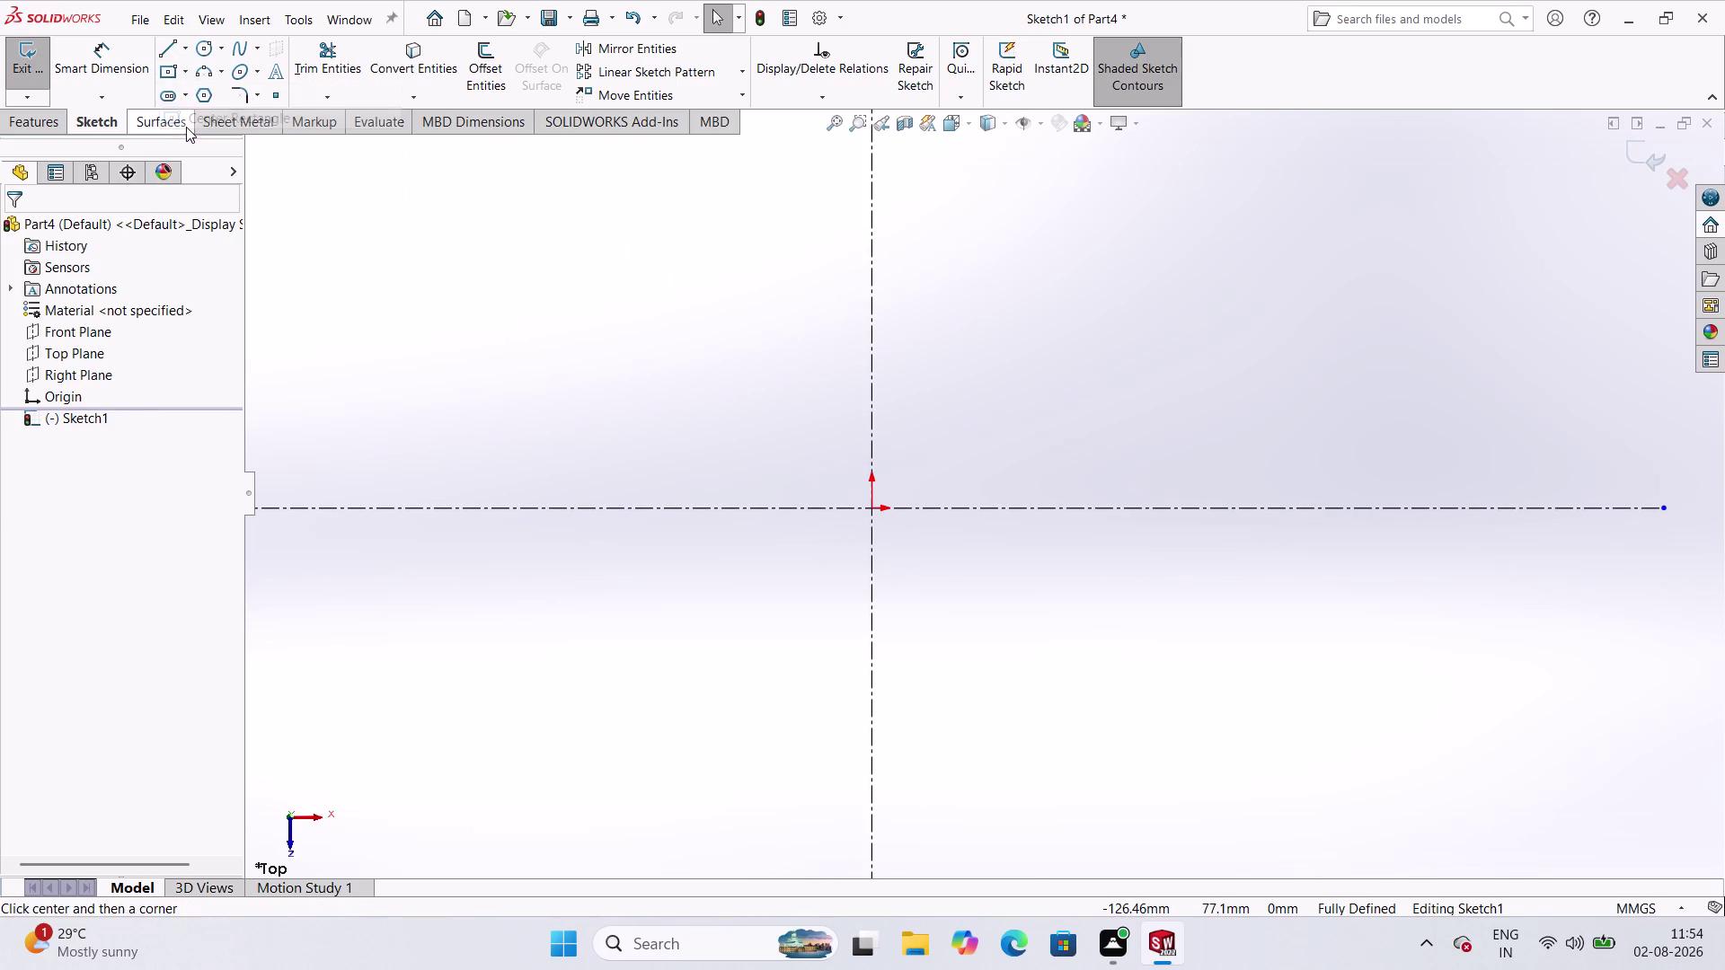
click(868, 510)
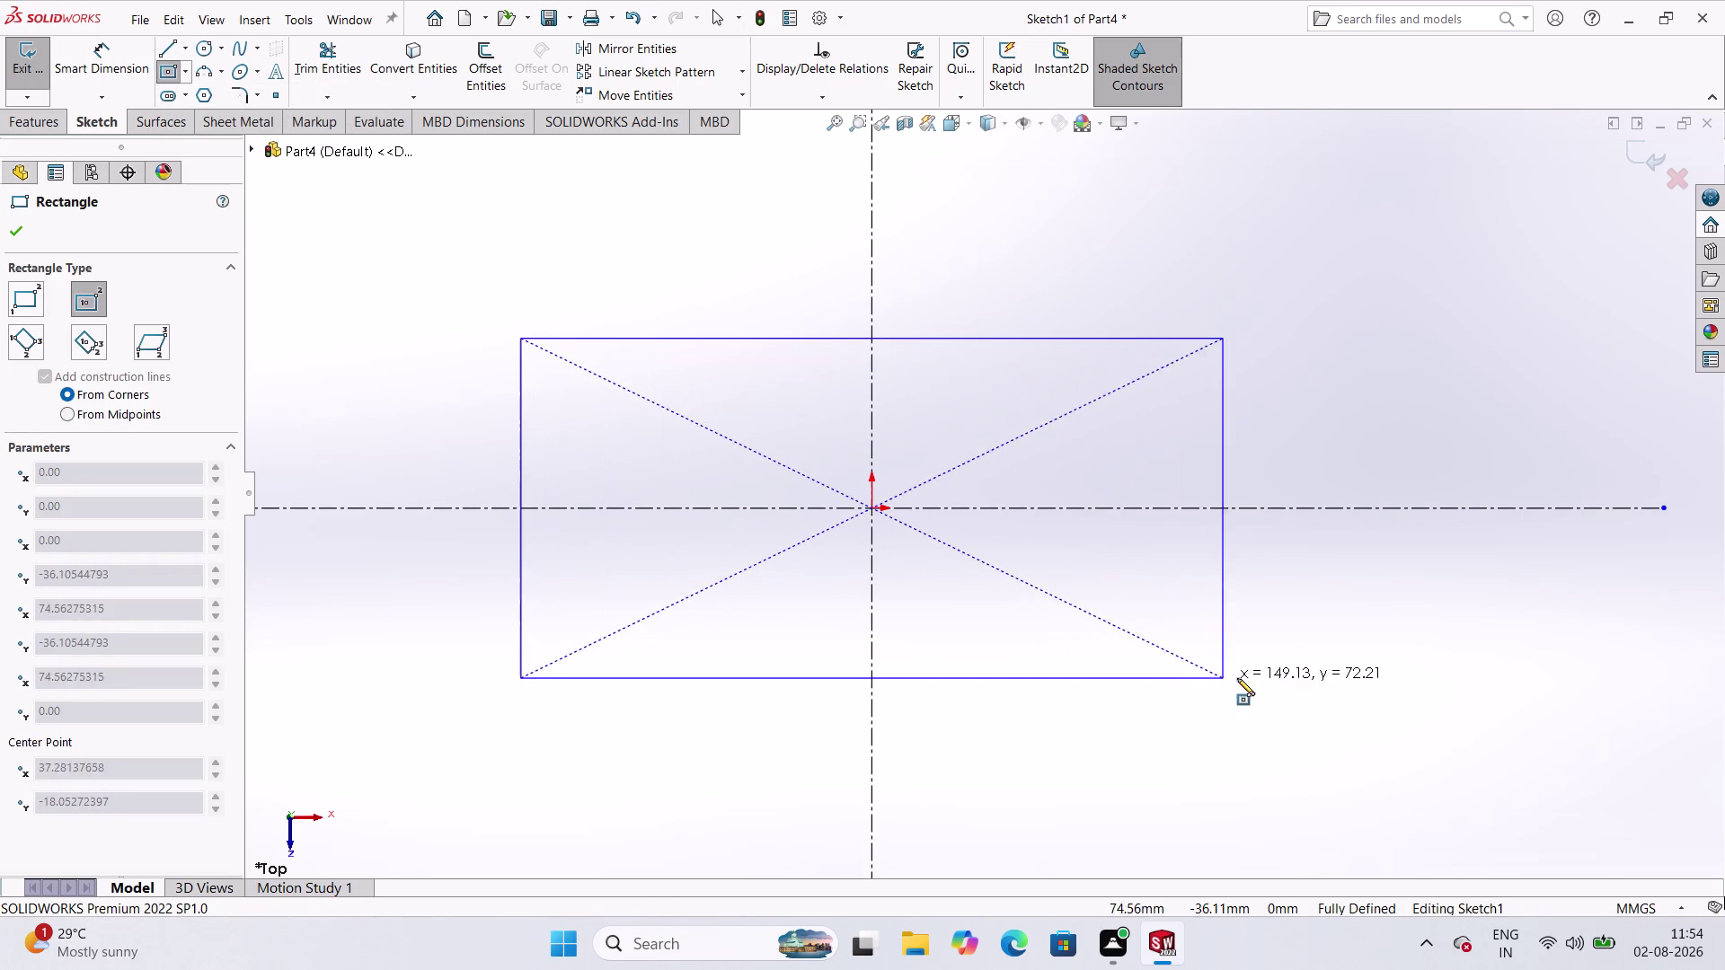
click(1228, 678)
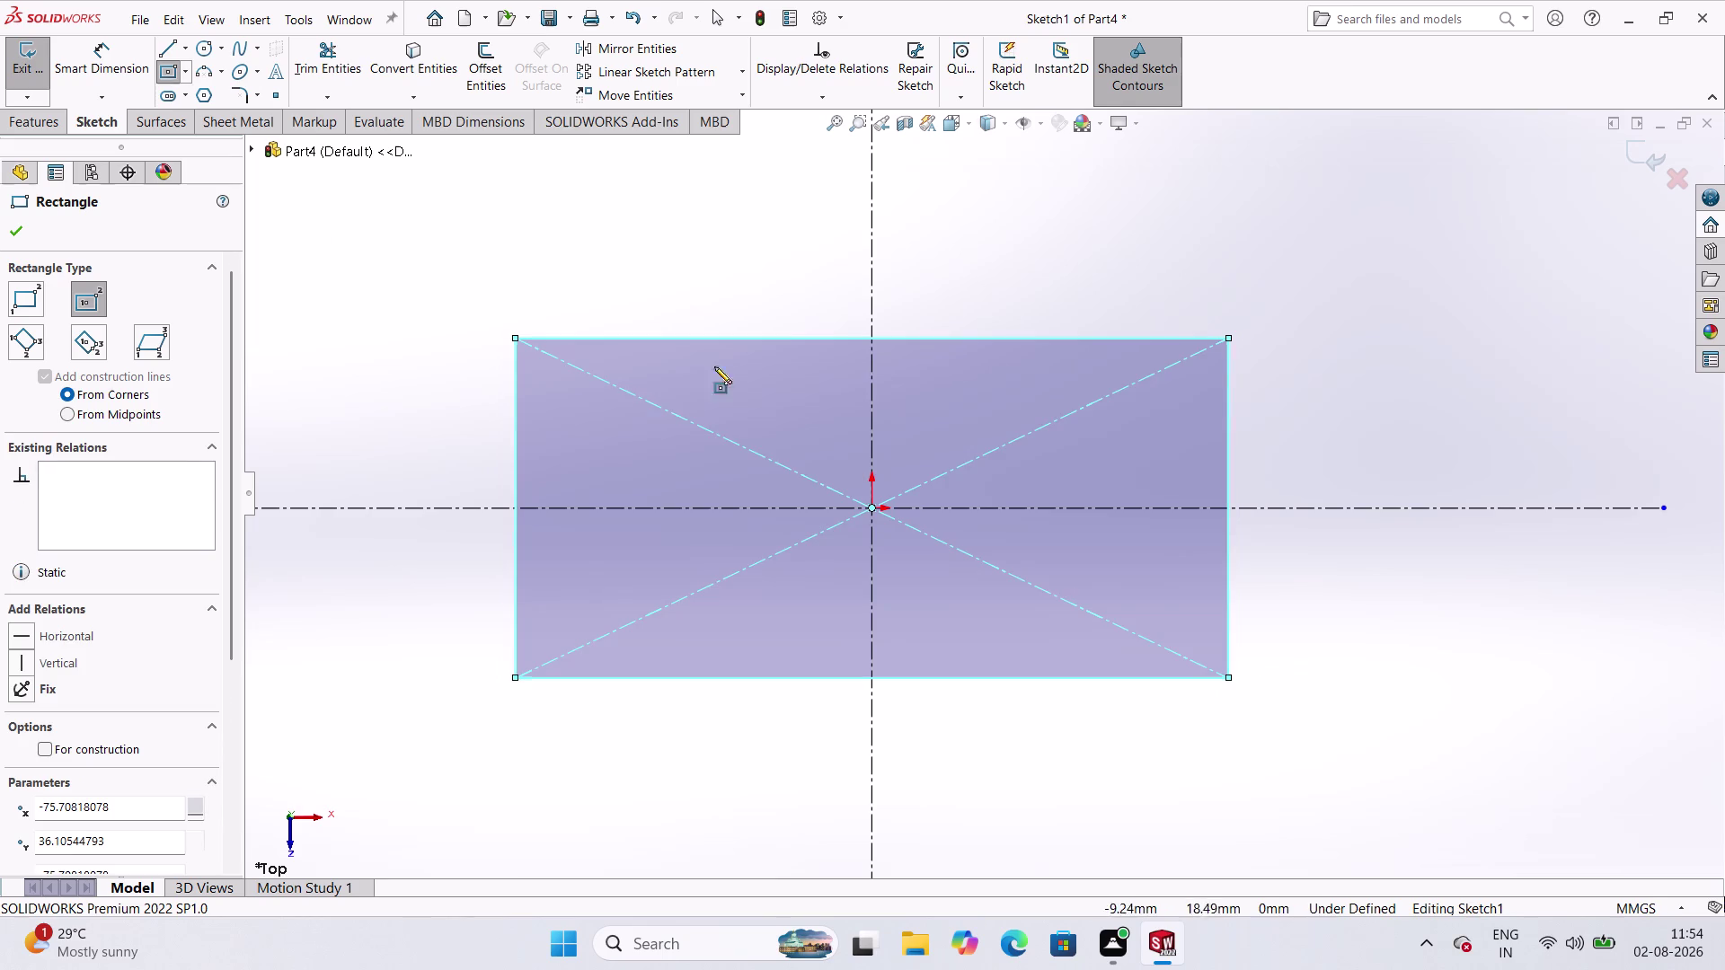
click(102, 46)
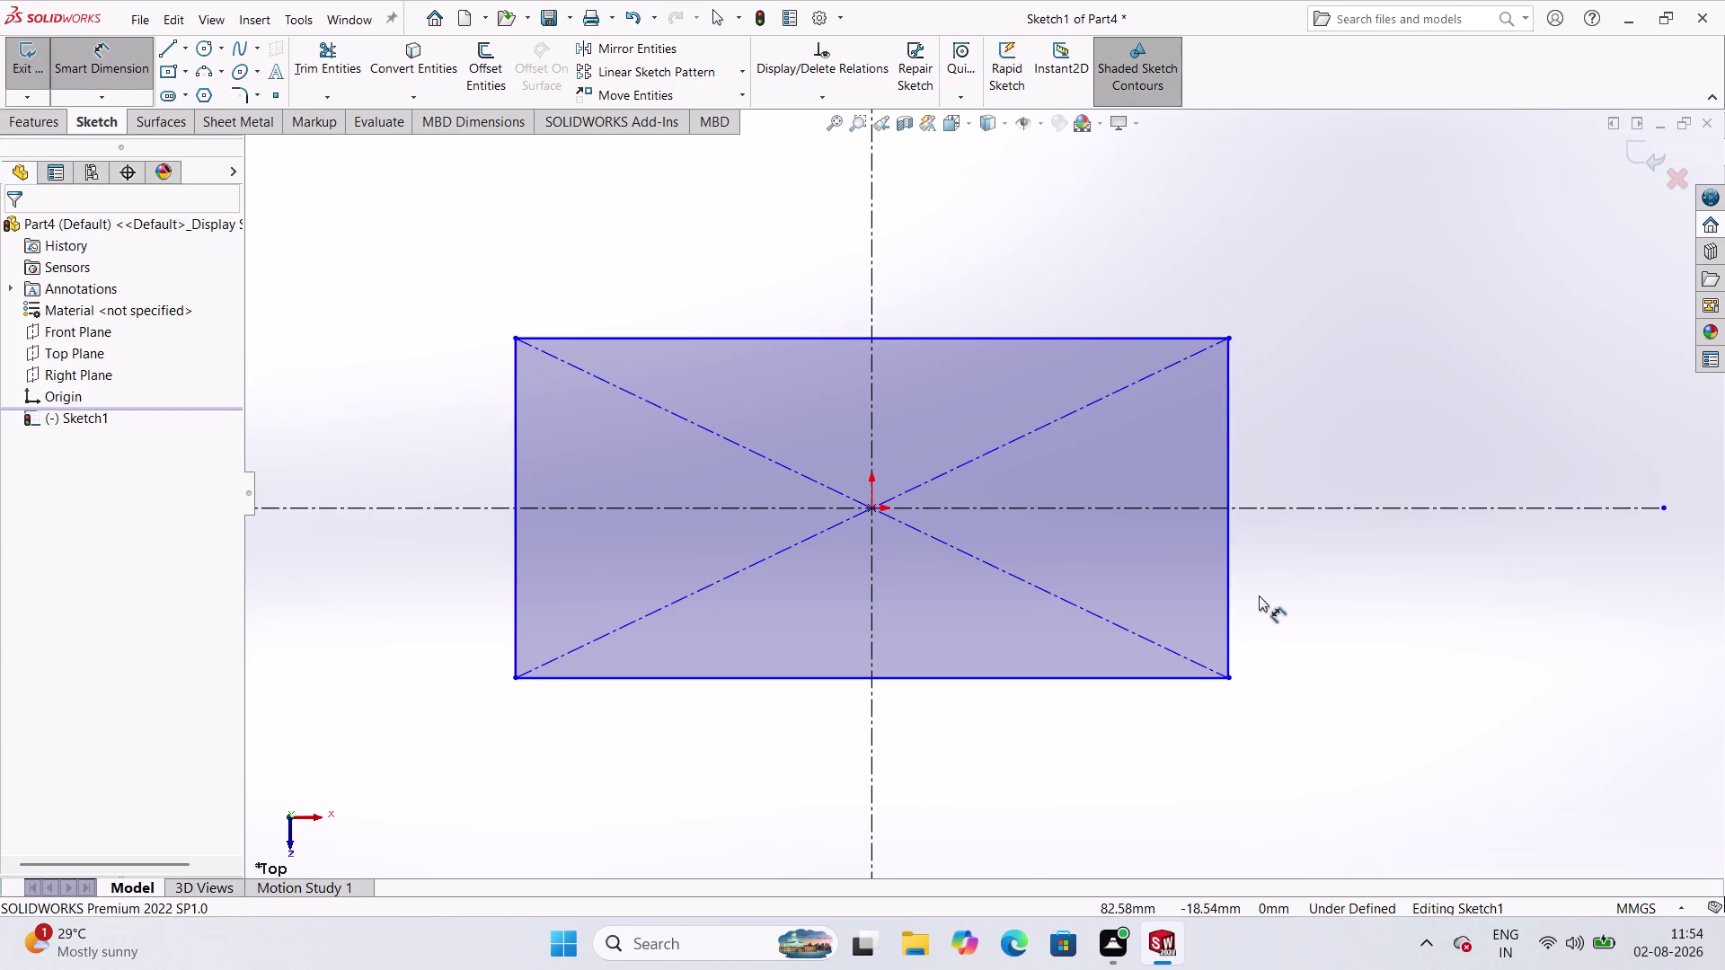
Dimension the rectangle's right edge to a height of 56 mm.
click(1228, 564)
click(1339, 573)
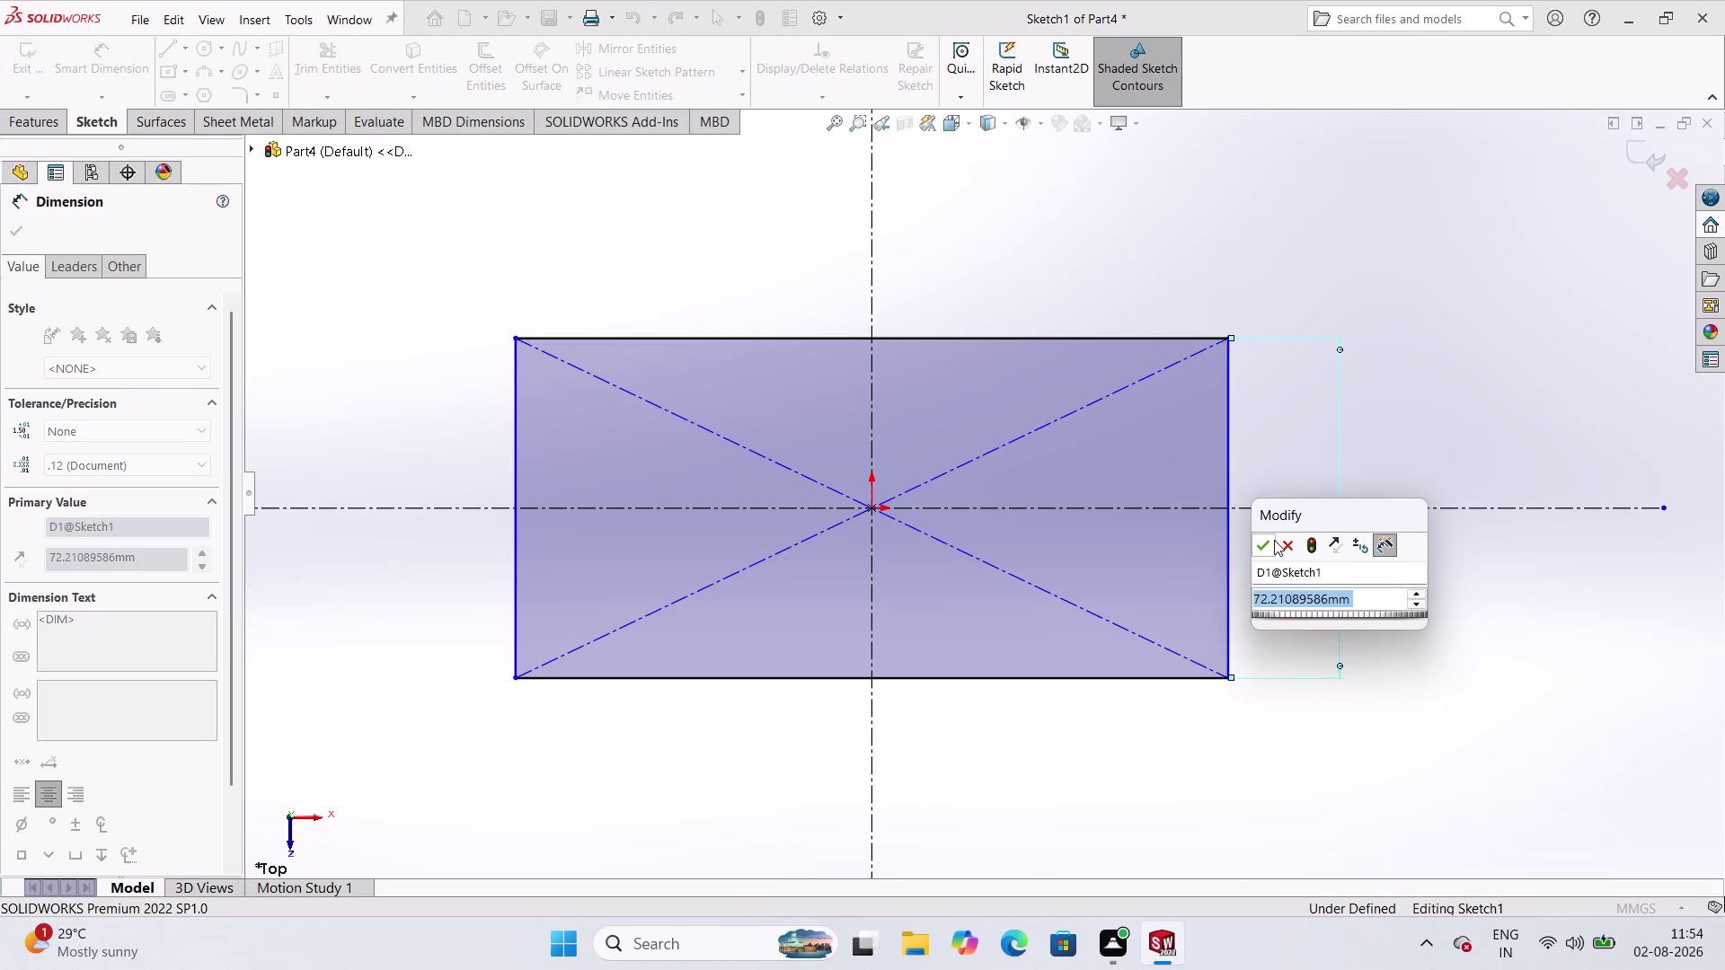
key(2)
key(BackSpace)
text(5)
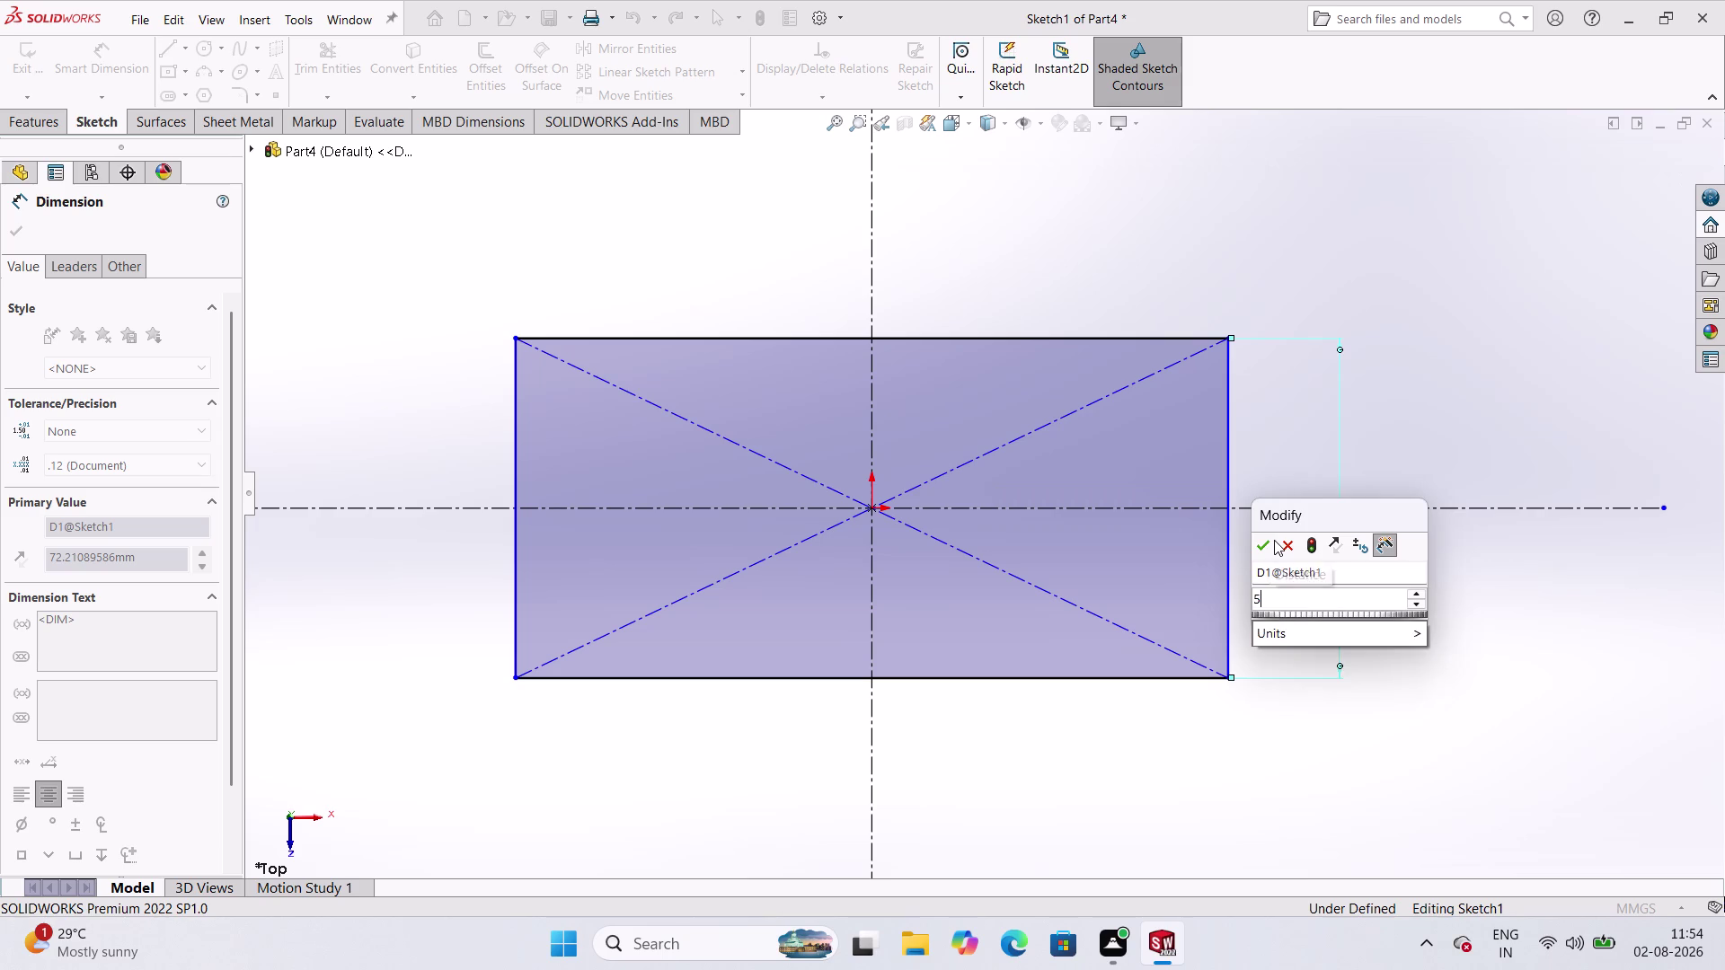
text(6)
key(Return)
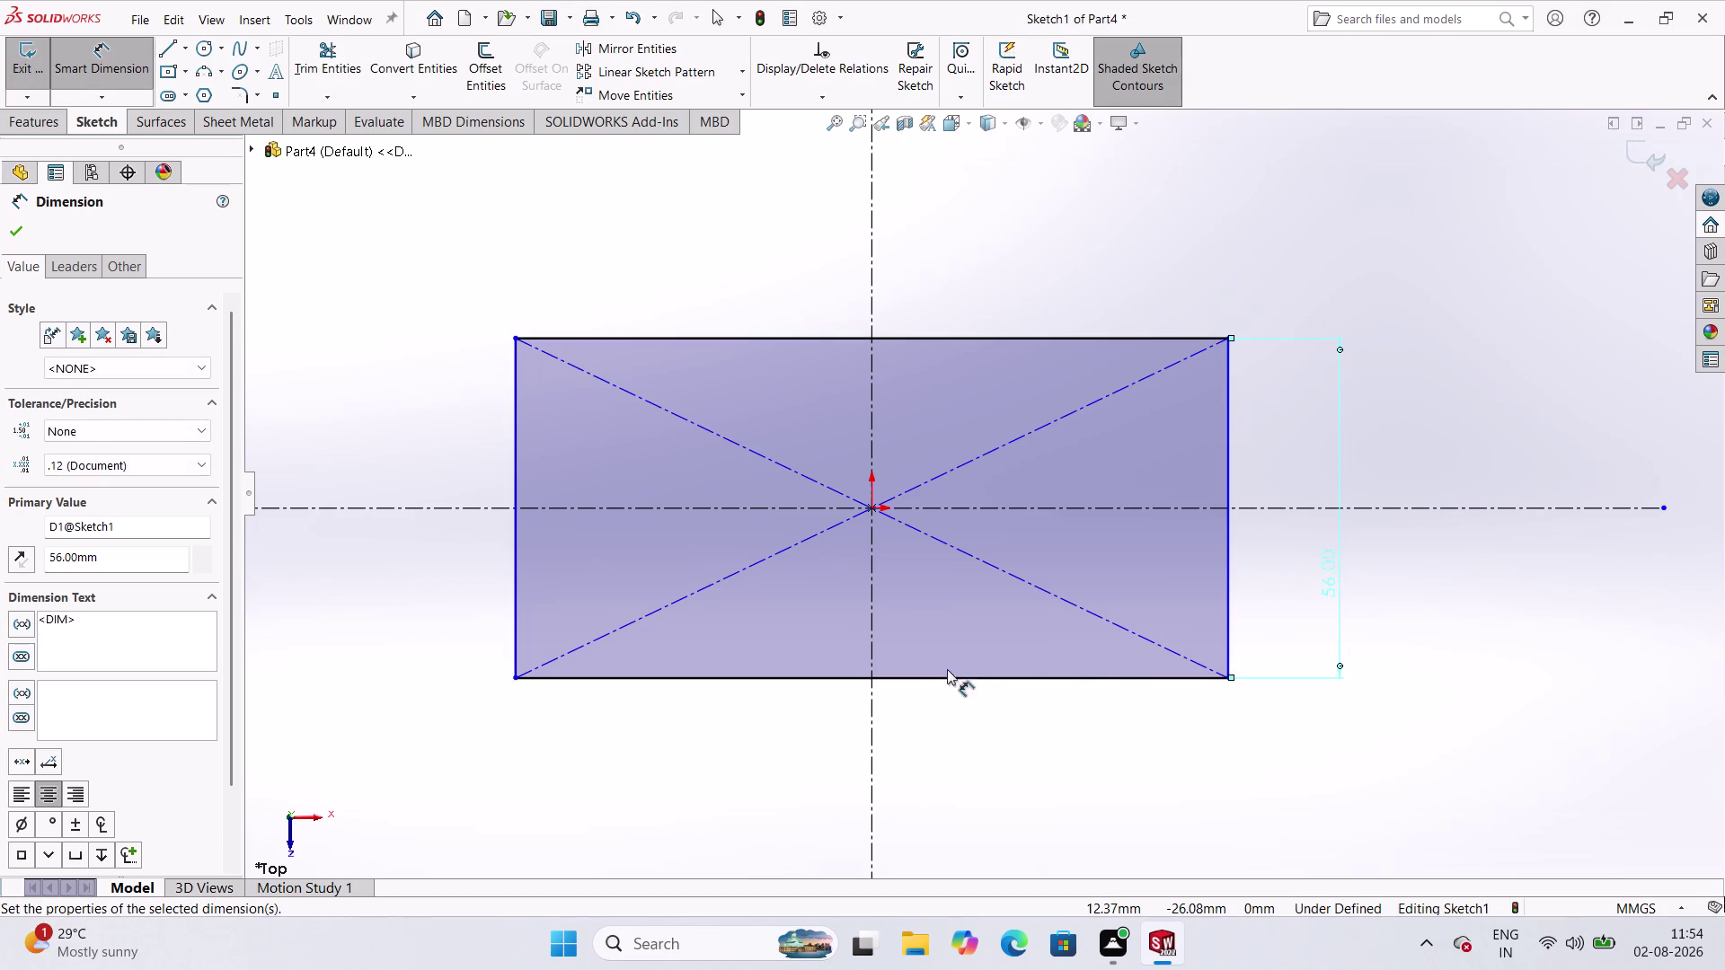
Dimension the bottom edge to 126 mm wide and exit the sketch.
click(946, 683)
click(1055, 791)
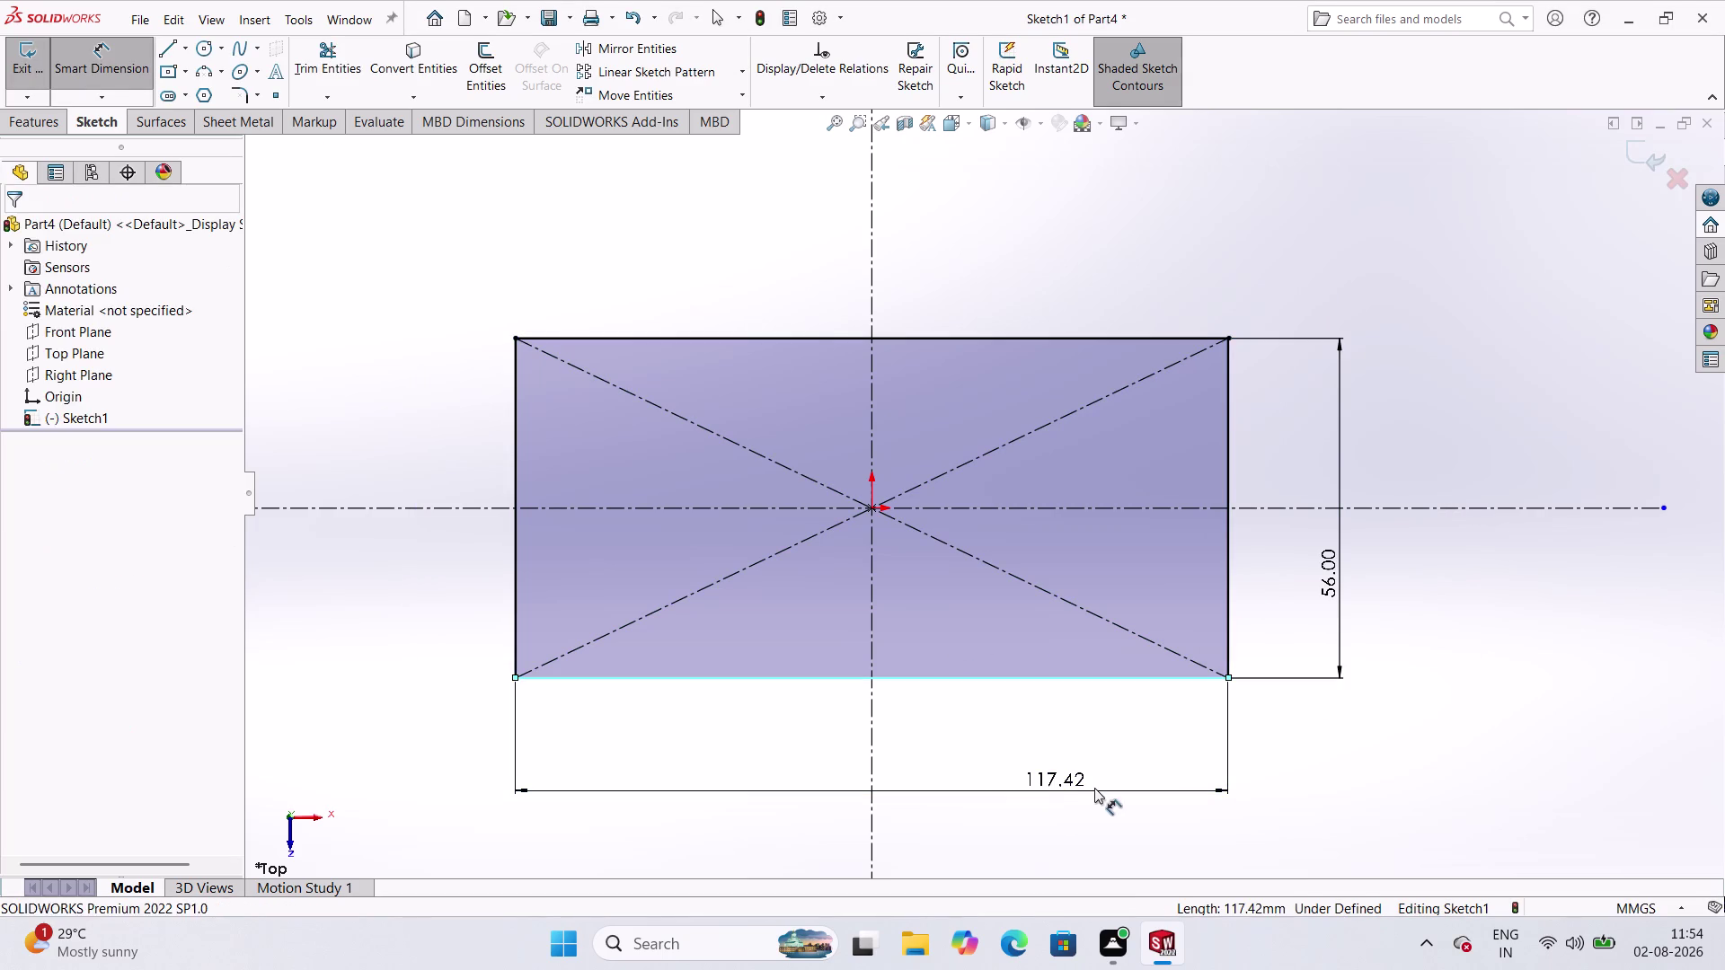
text(1)
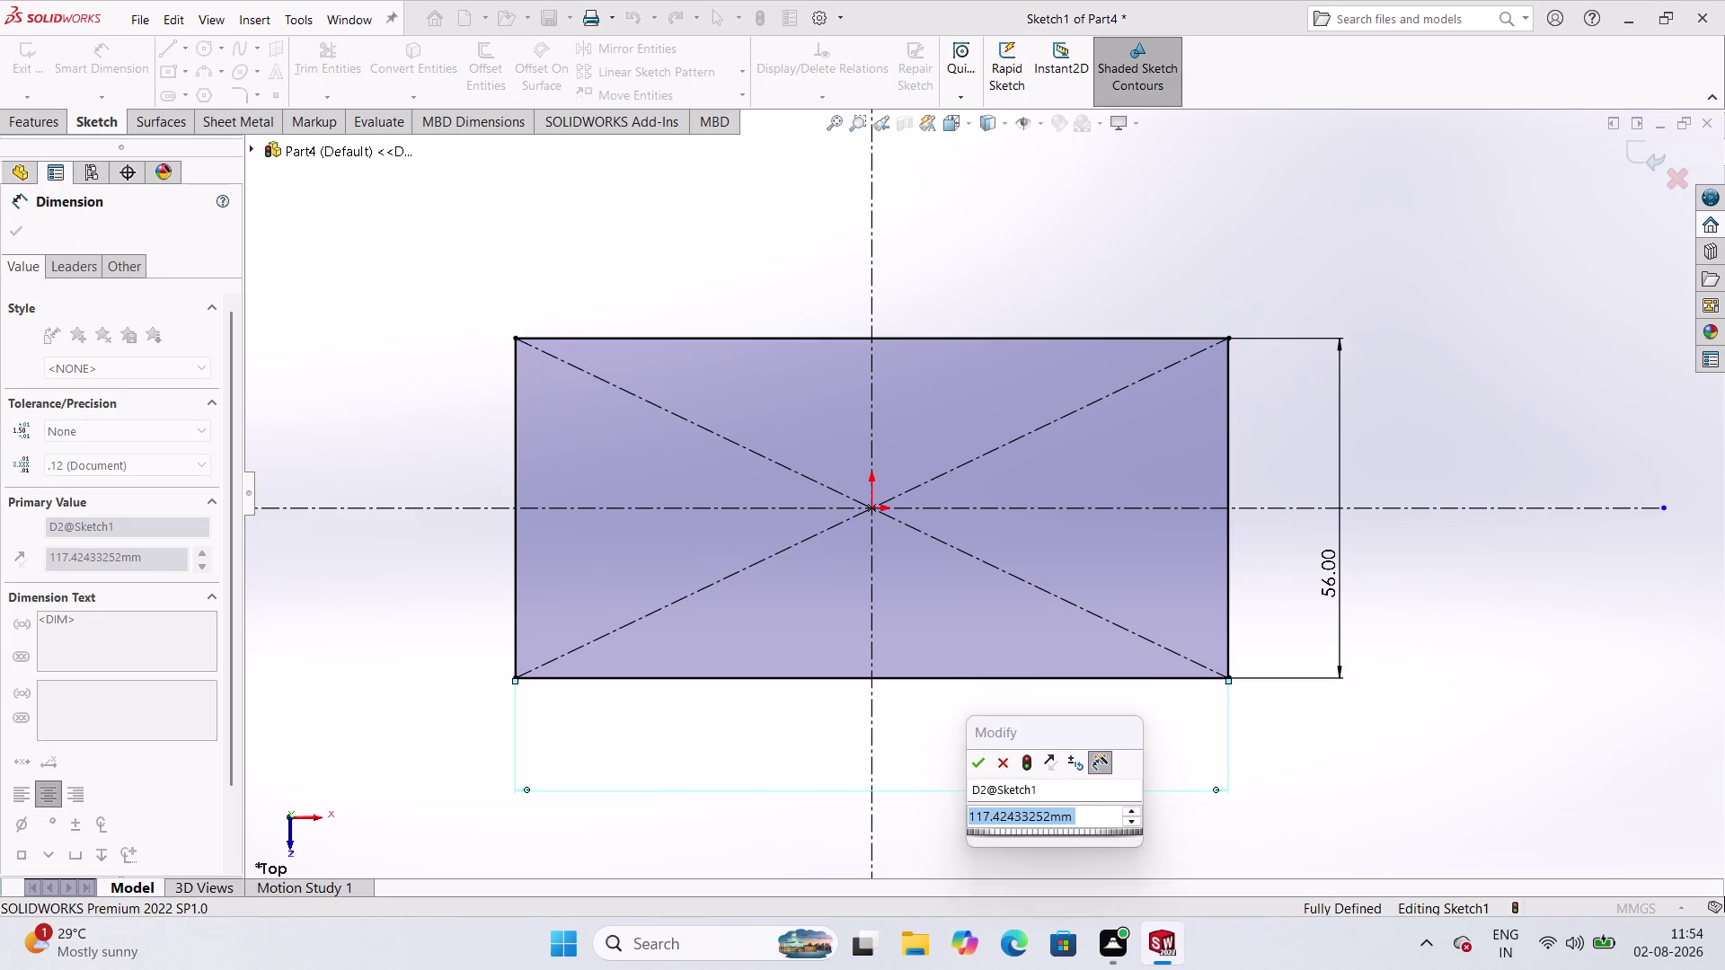
text(26)
key(Return)
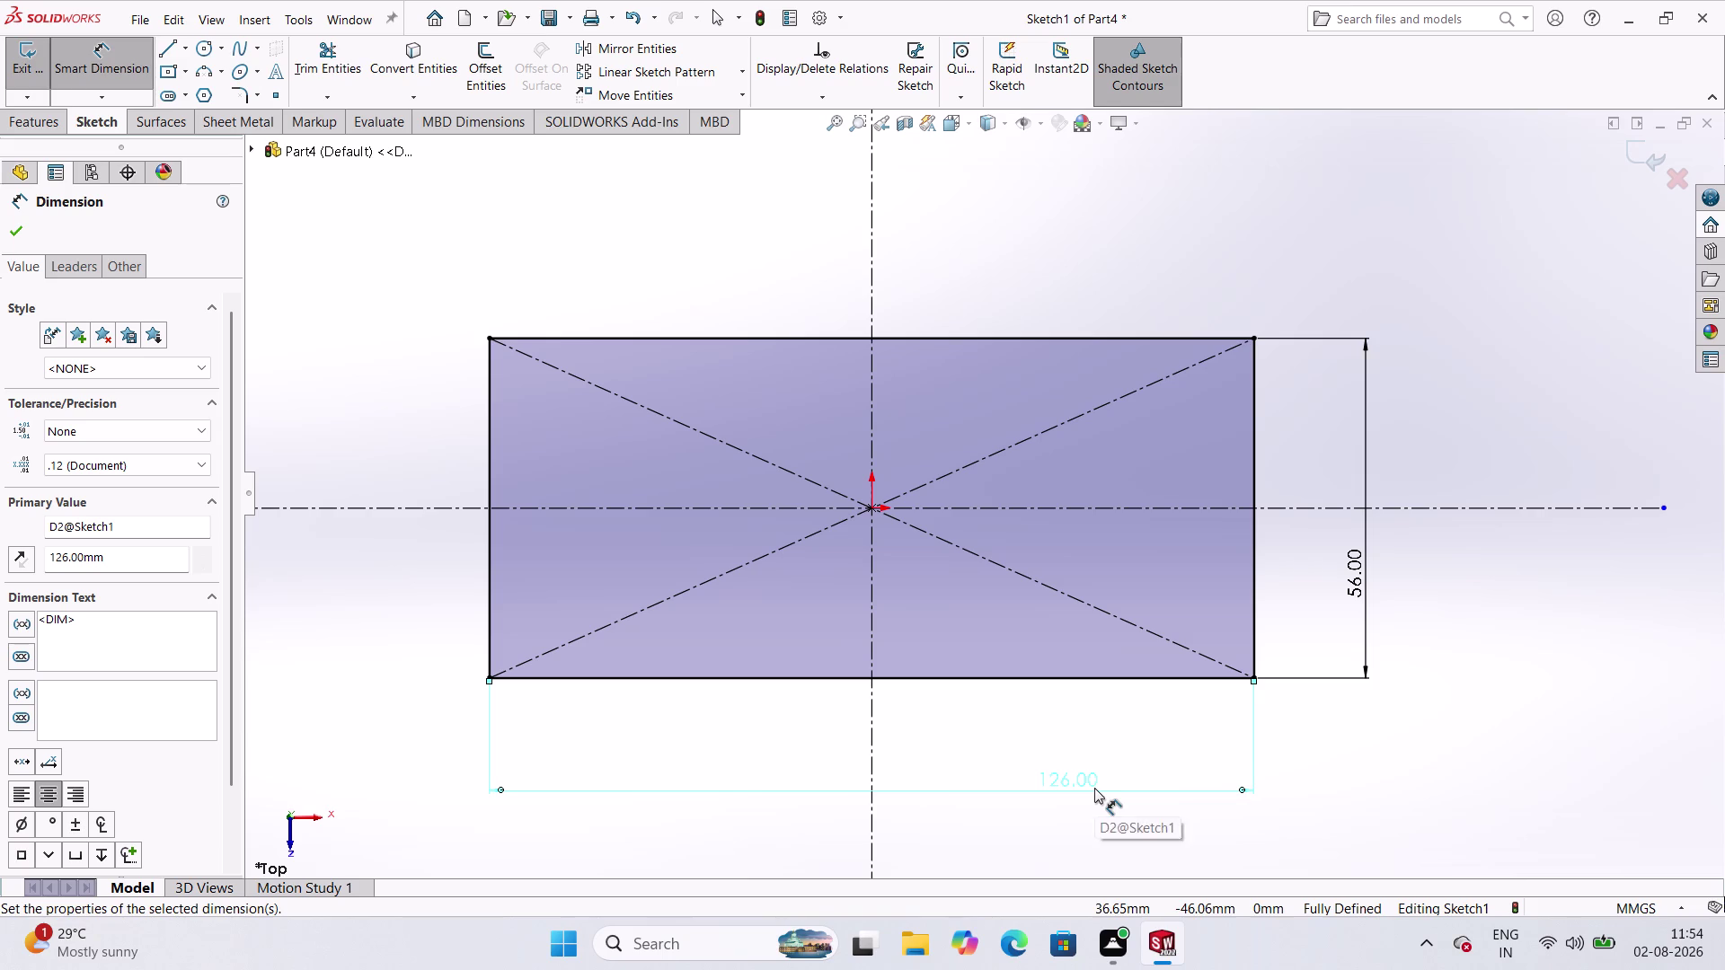
click(80, 66)
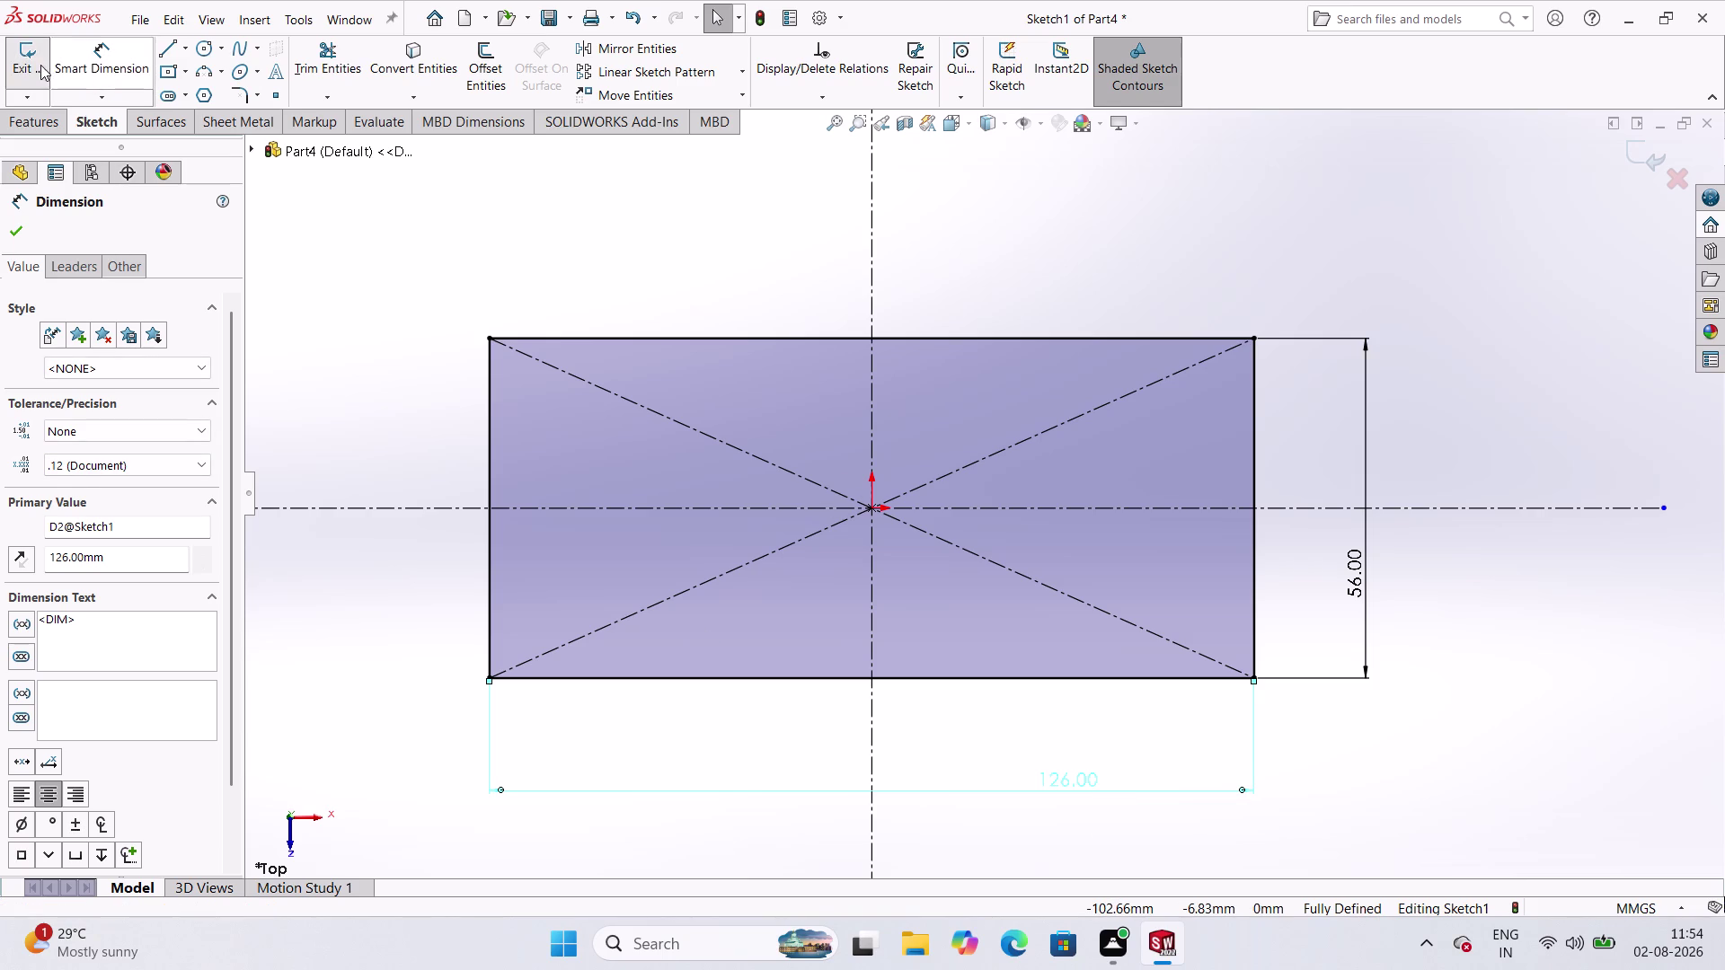
click(40, 64)
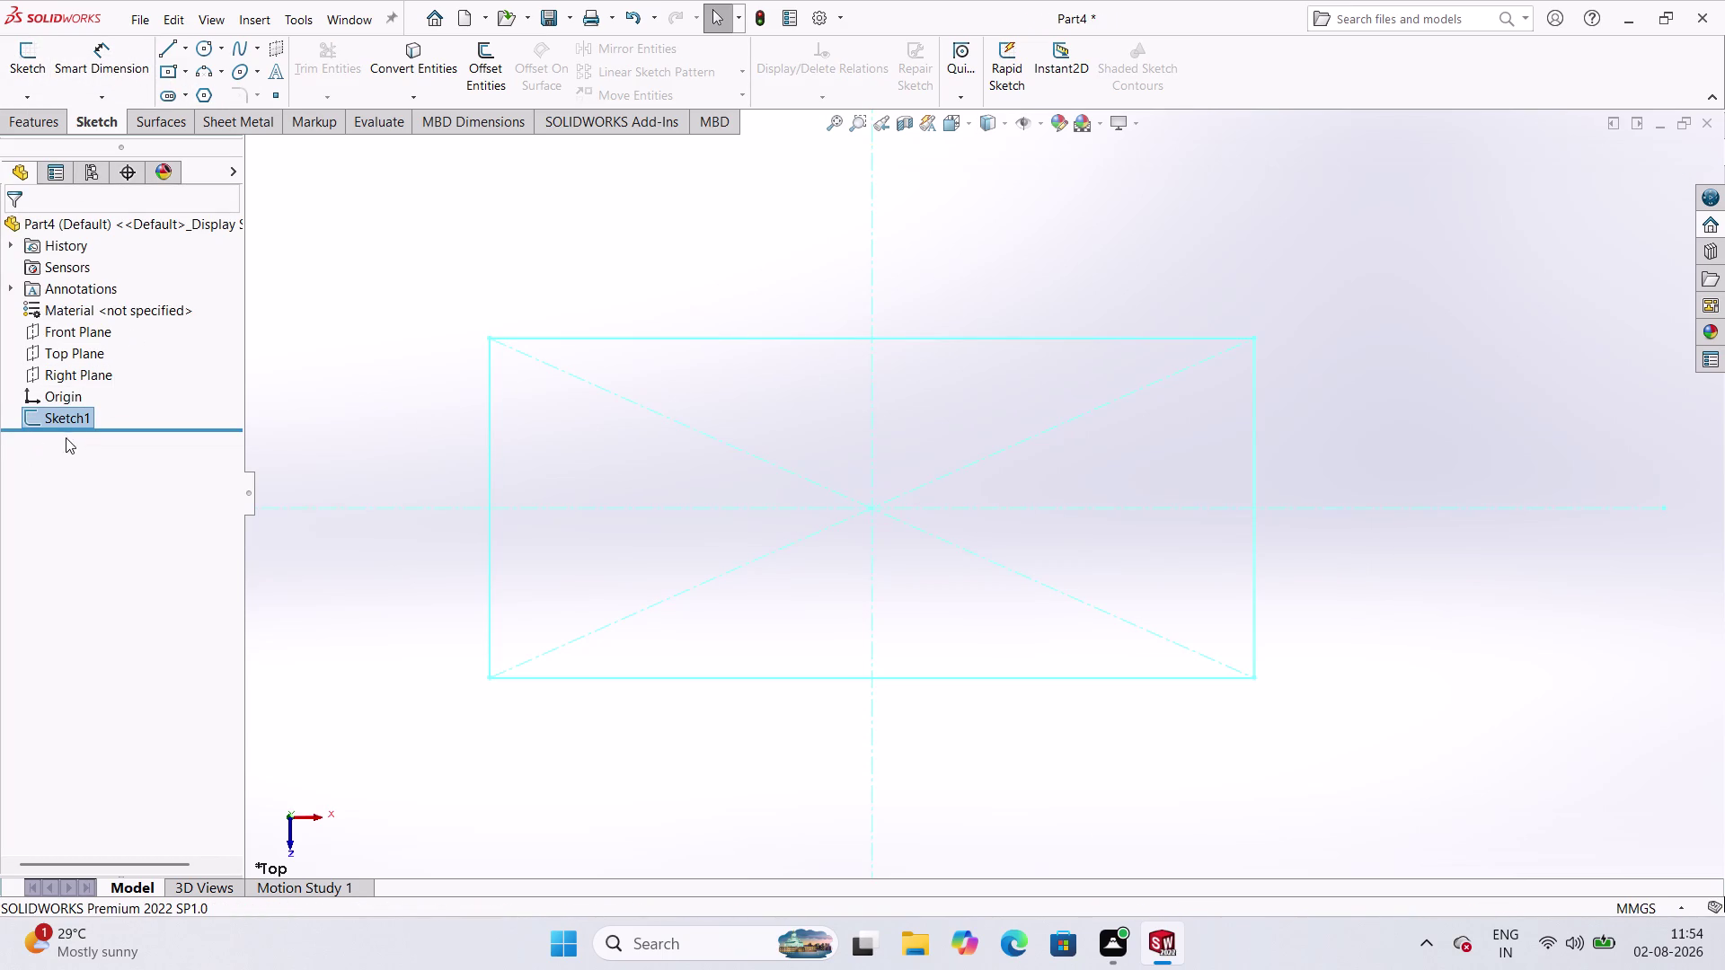
Reopen Sketch1 with Edit Sketch, zoom in, and activate Sketch Fillet.
click(81, 418)
click(87, 347)
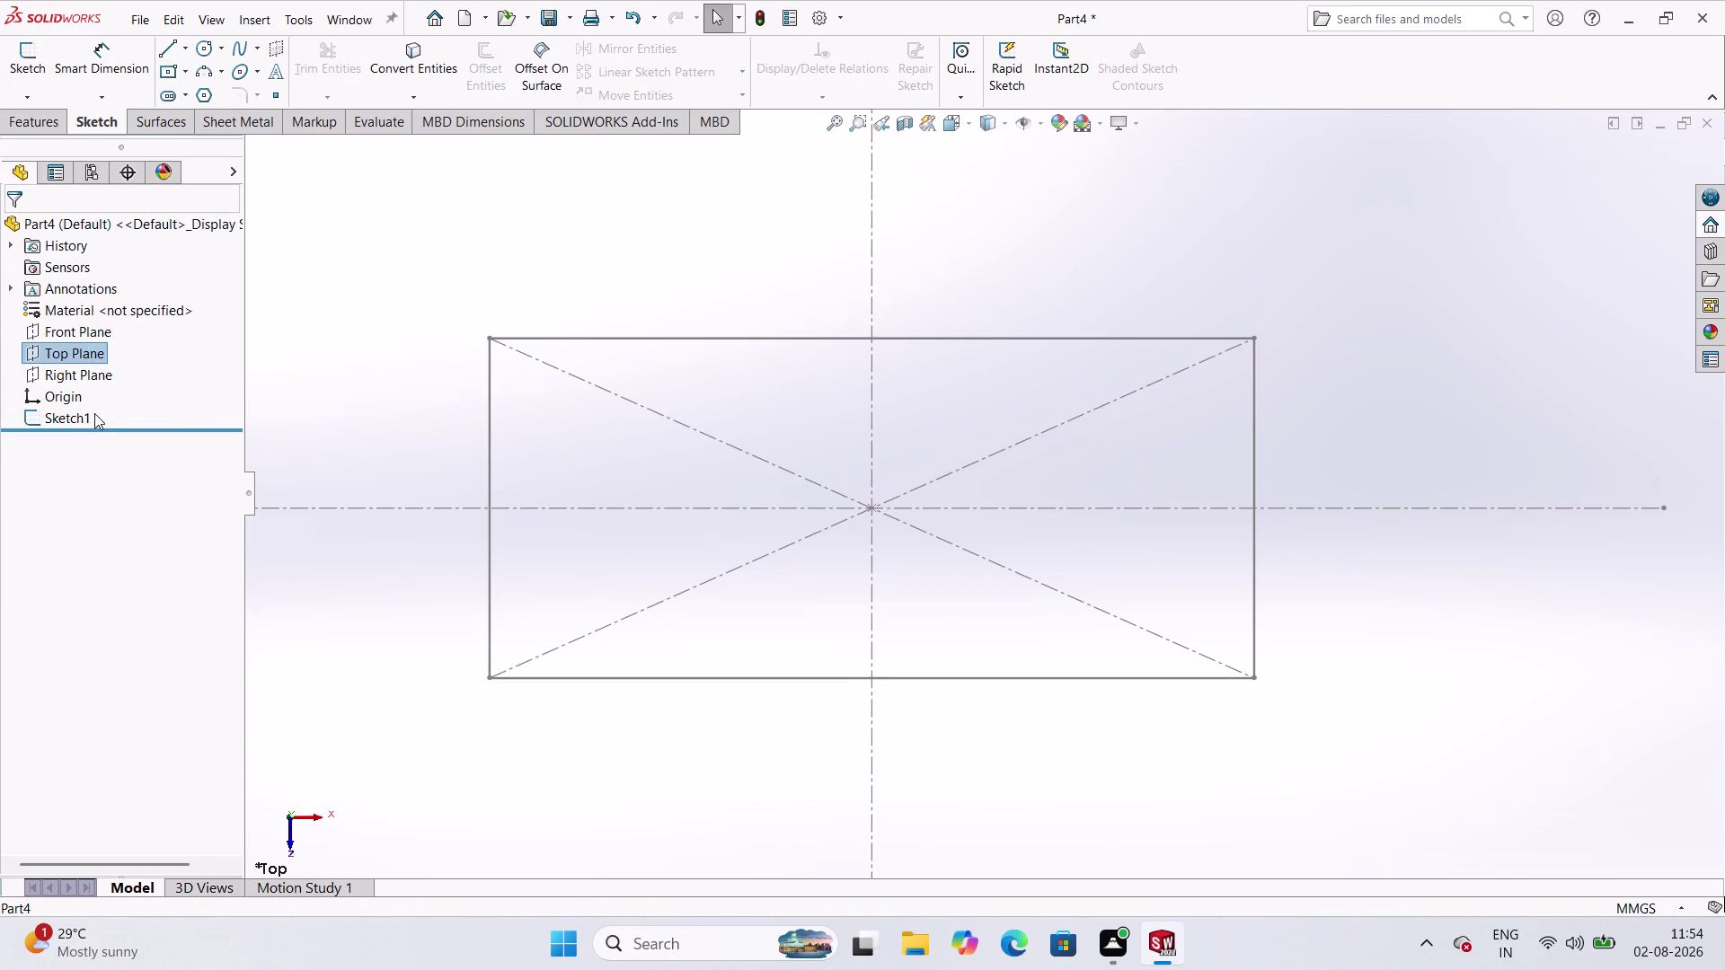
click(93, 415)
click(117, 370)
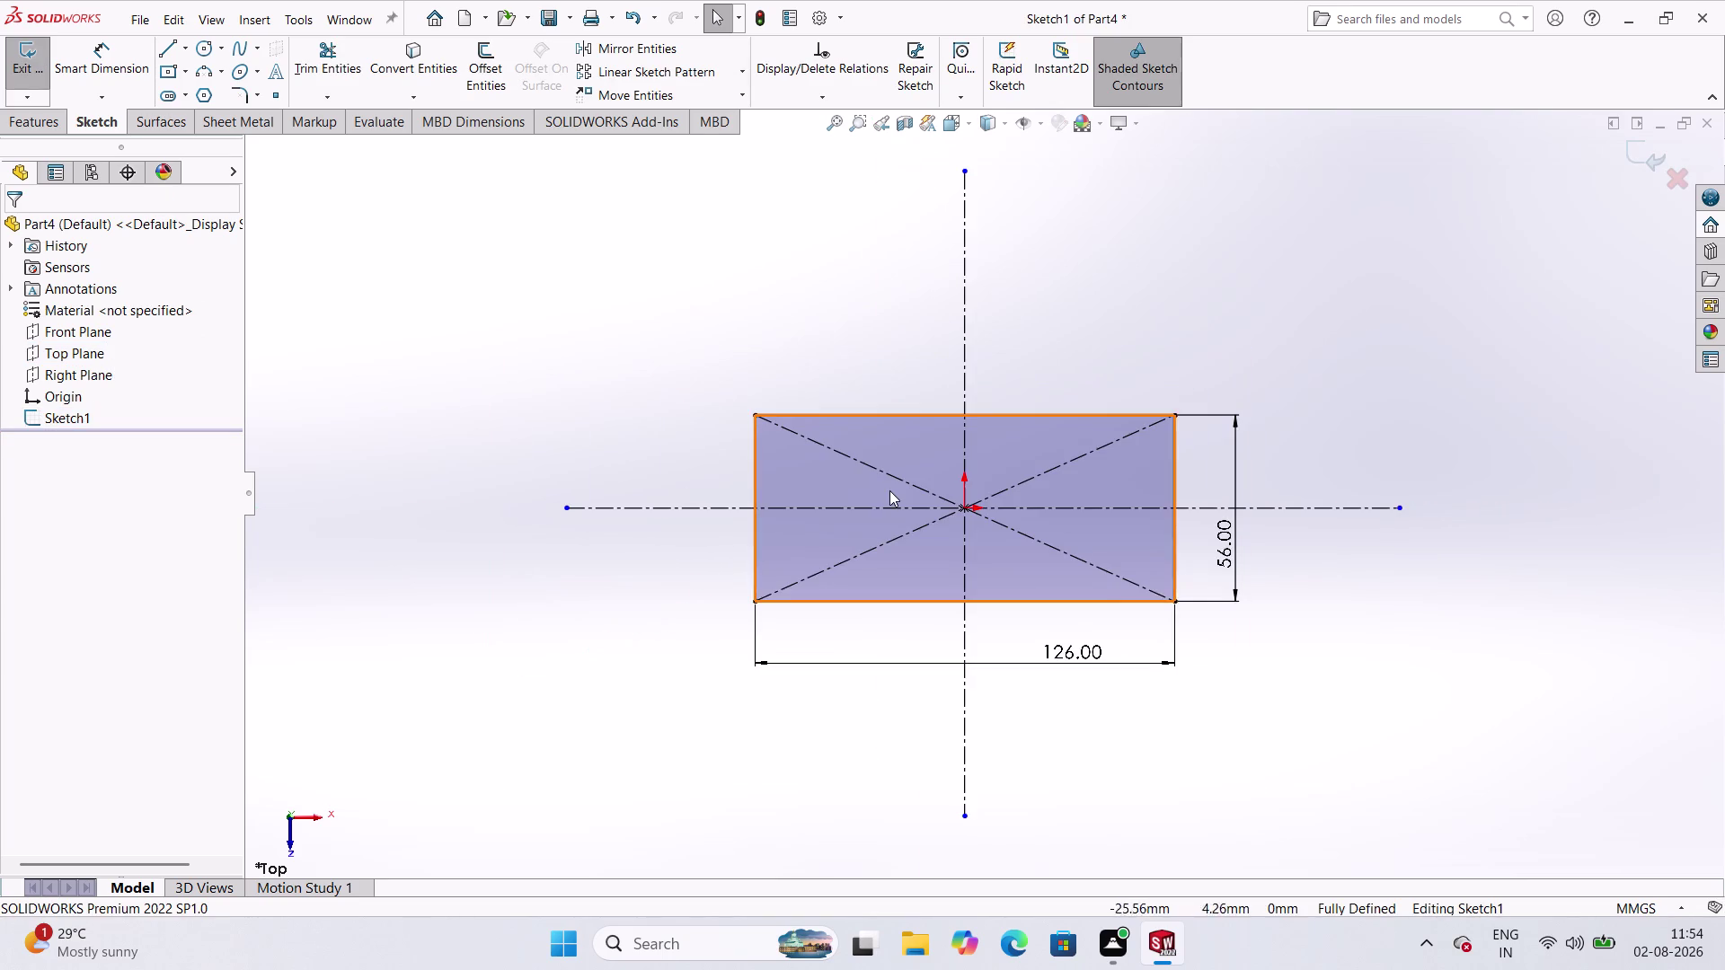
scroll(down, 3)
scroll(up, 3)
scroll(down, 3)
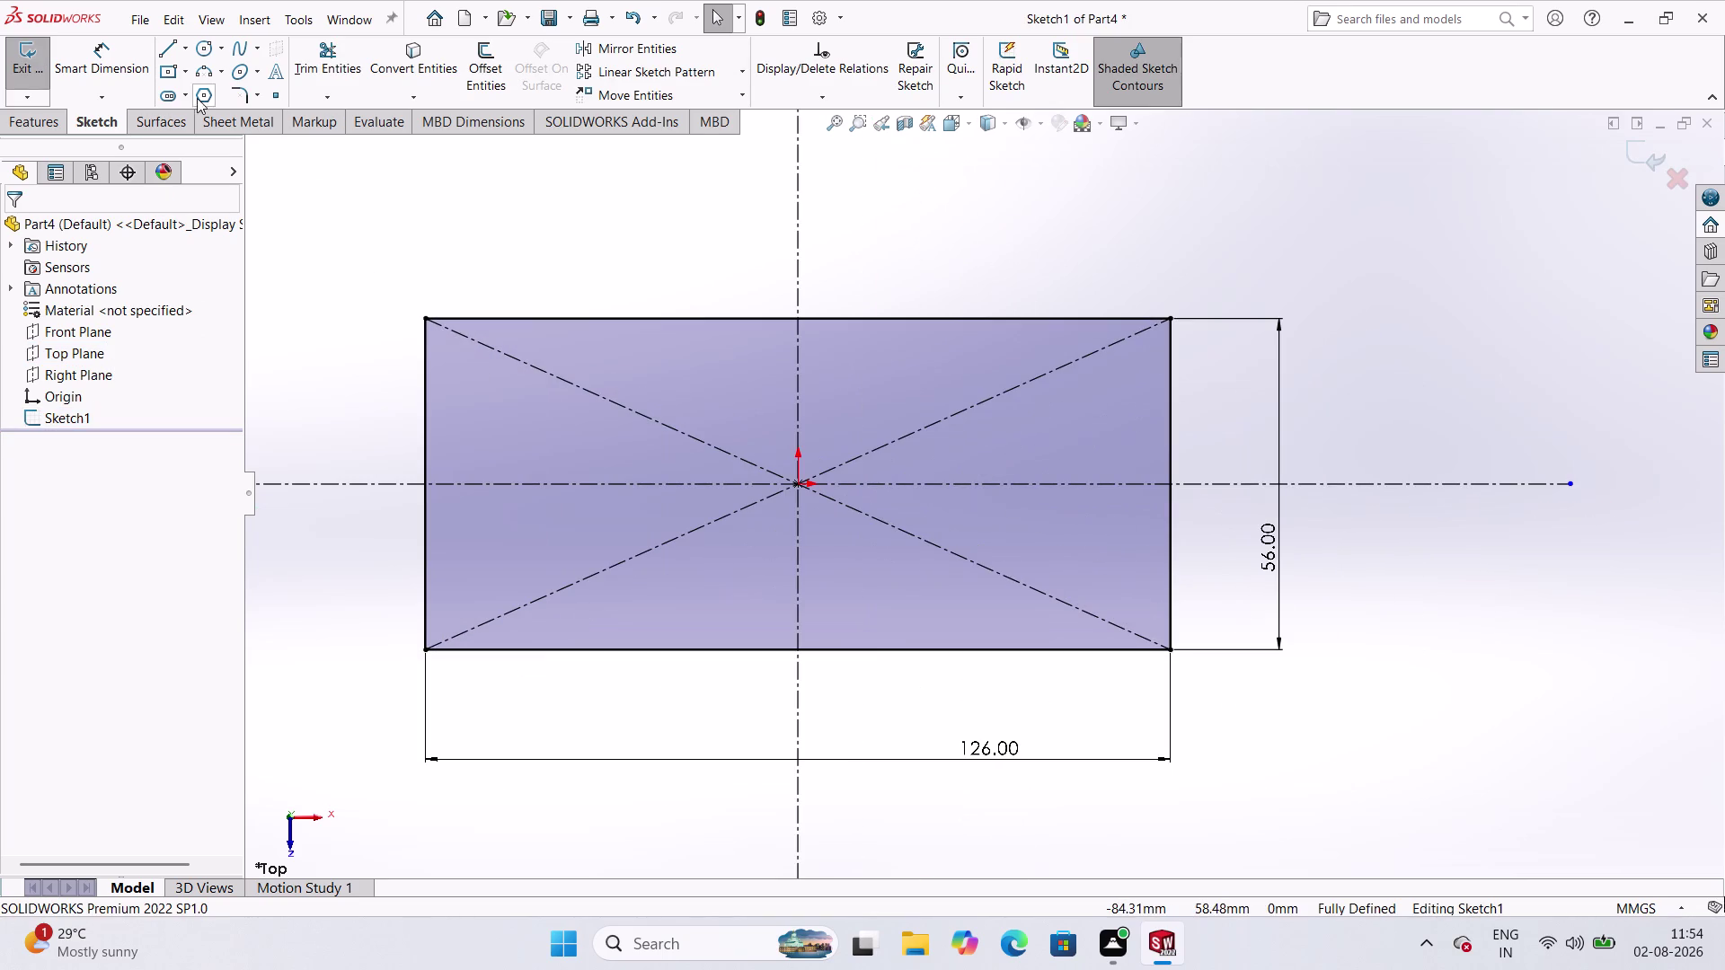
scroll(down, 3)
scroll(up, 3)
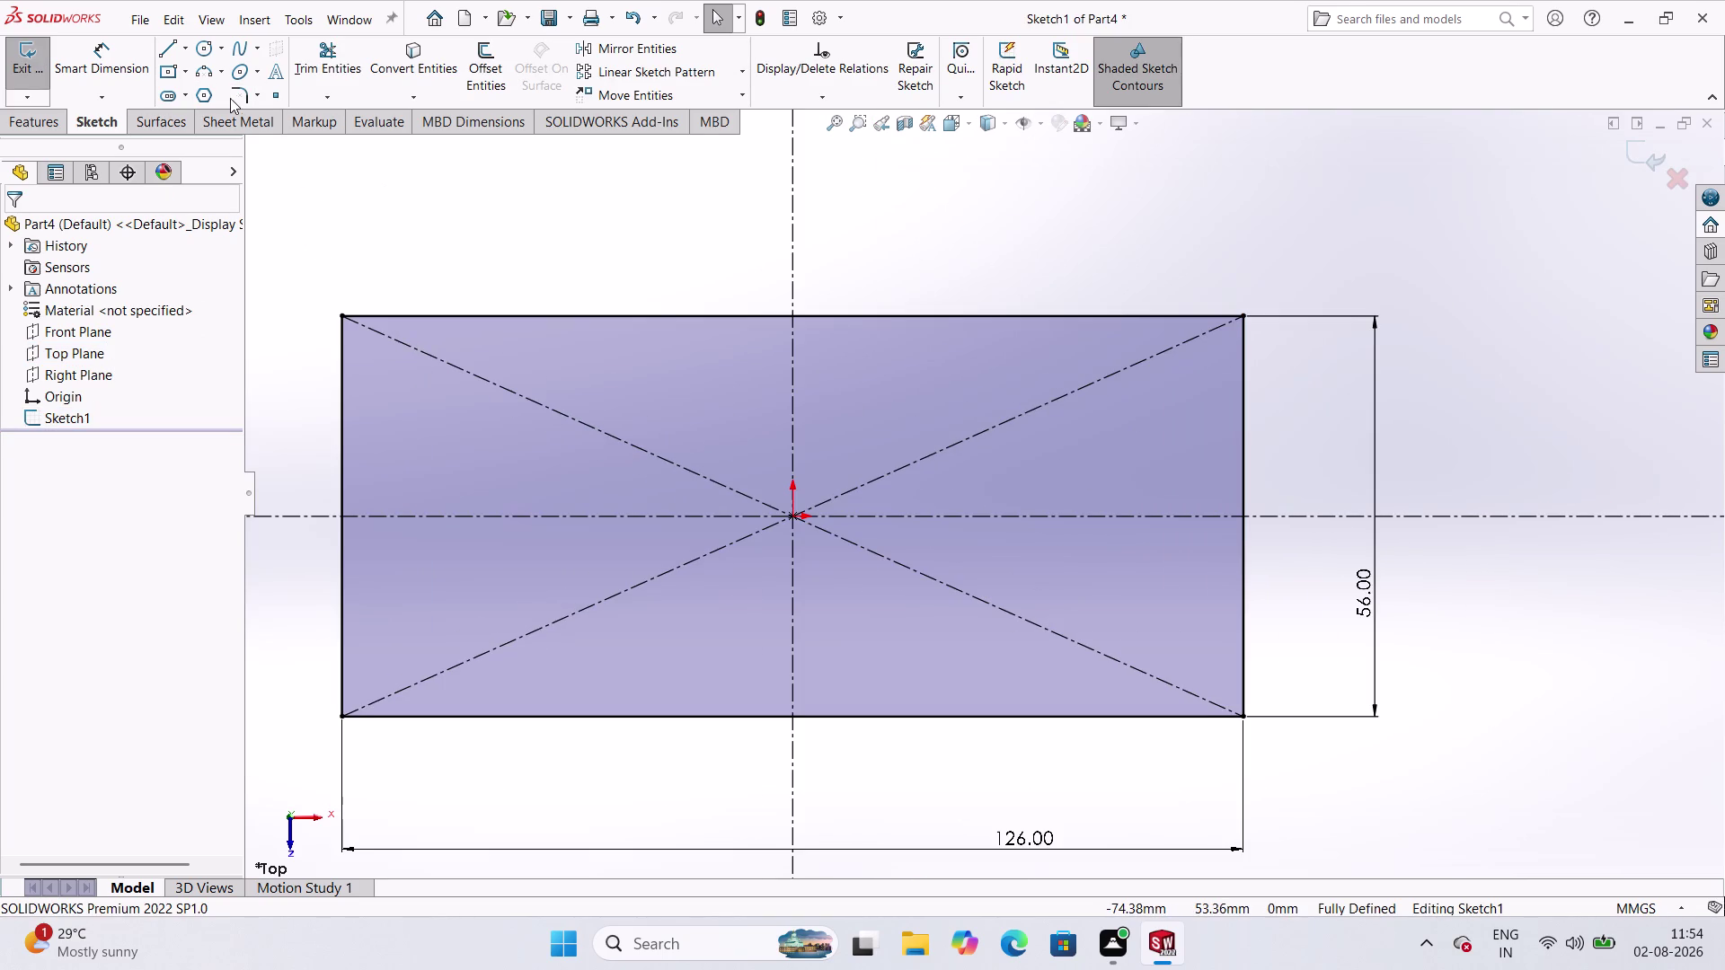
click(228, 93)
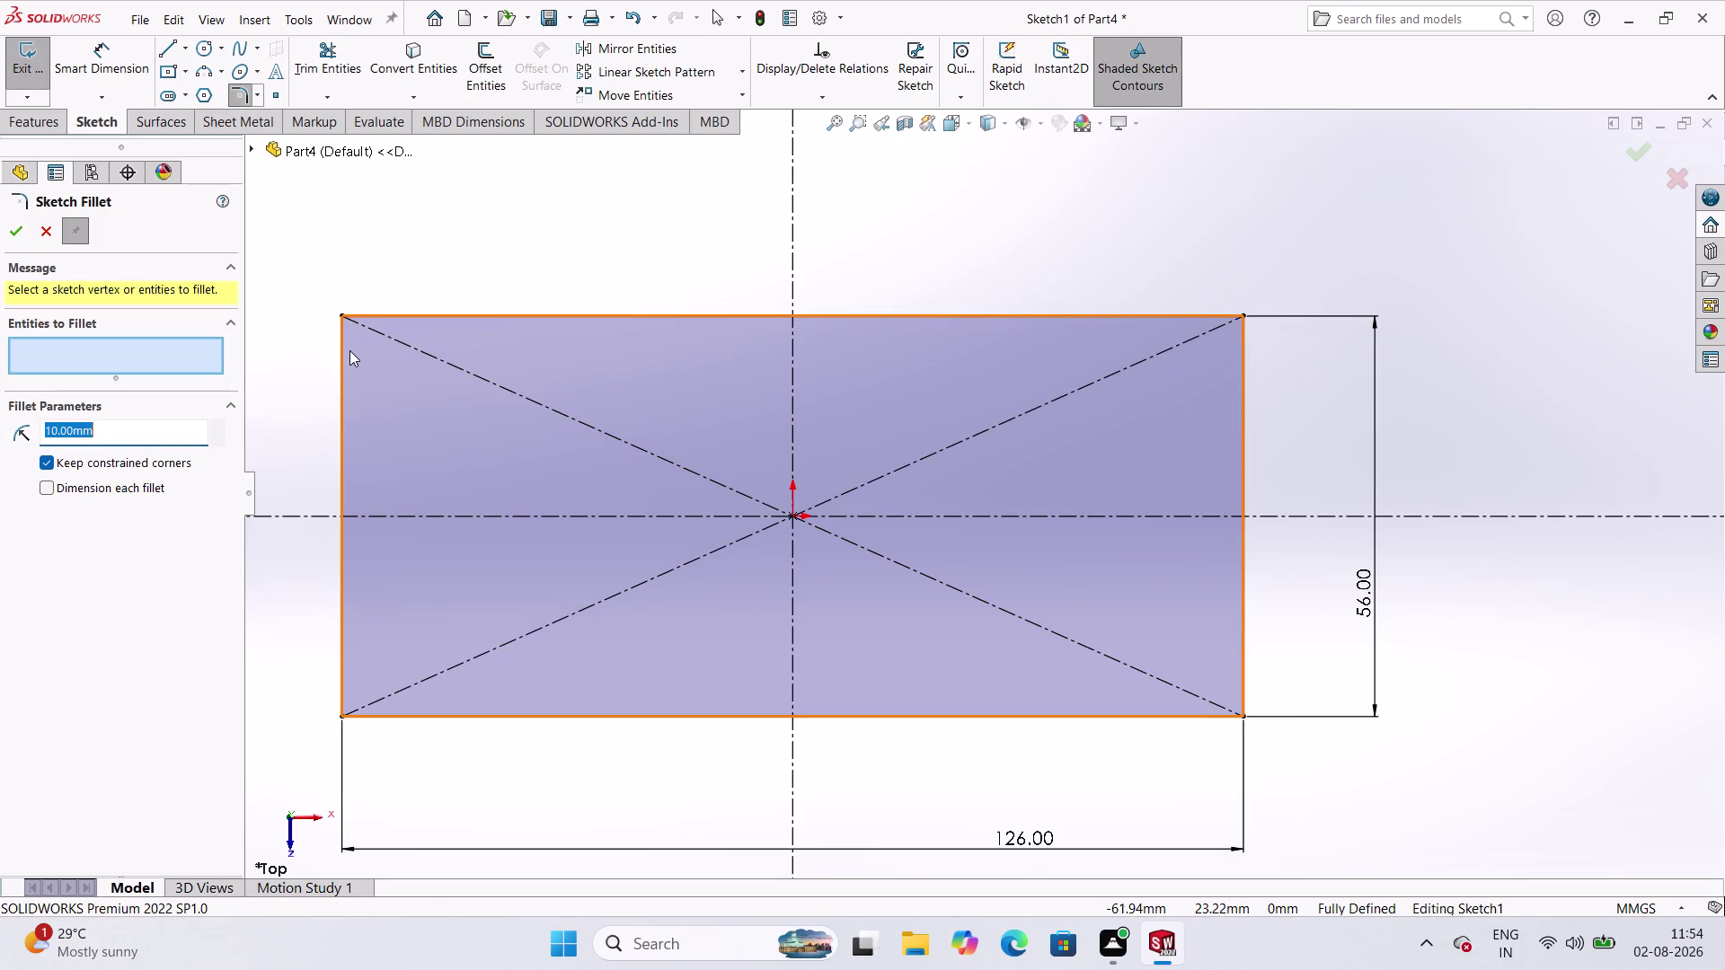
Fillet the top-left and bottom-left rectangle corners with a 10 mm radius.
click(348, 353)
click(374, 317)
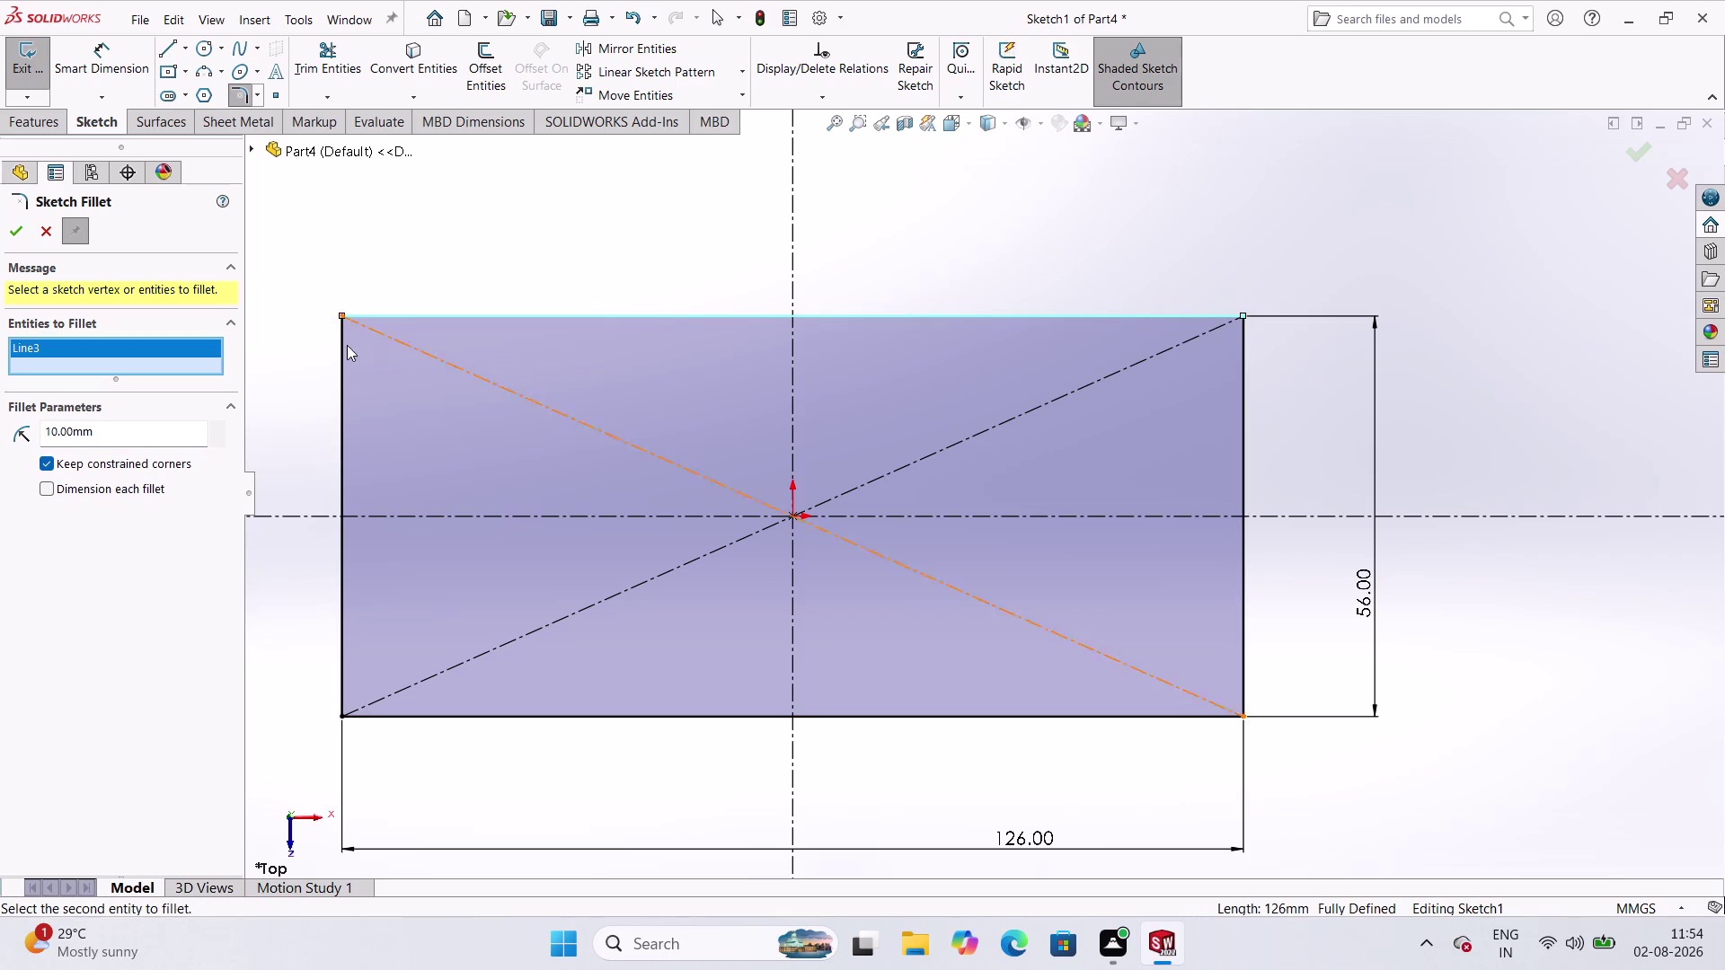
click(349, 371)
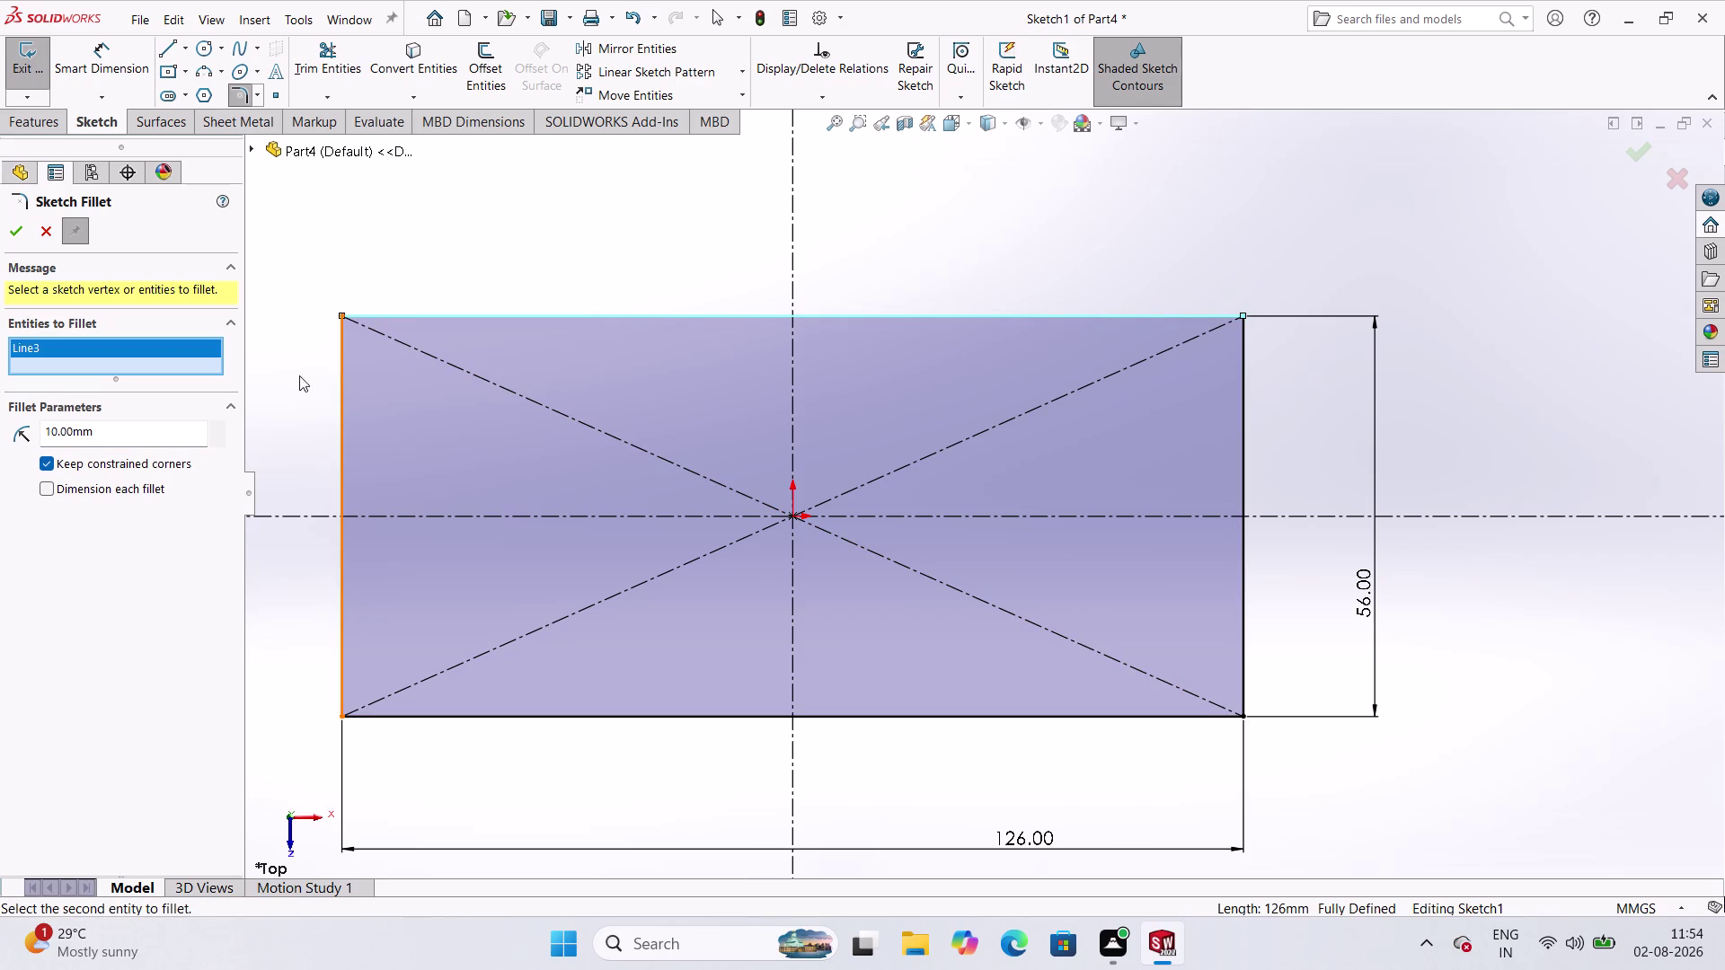
click(346, 407)
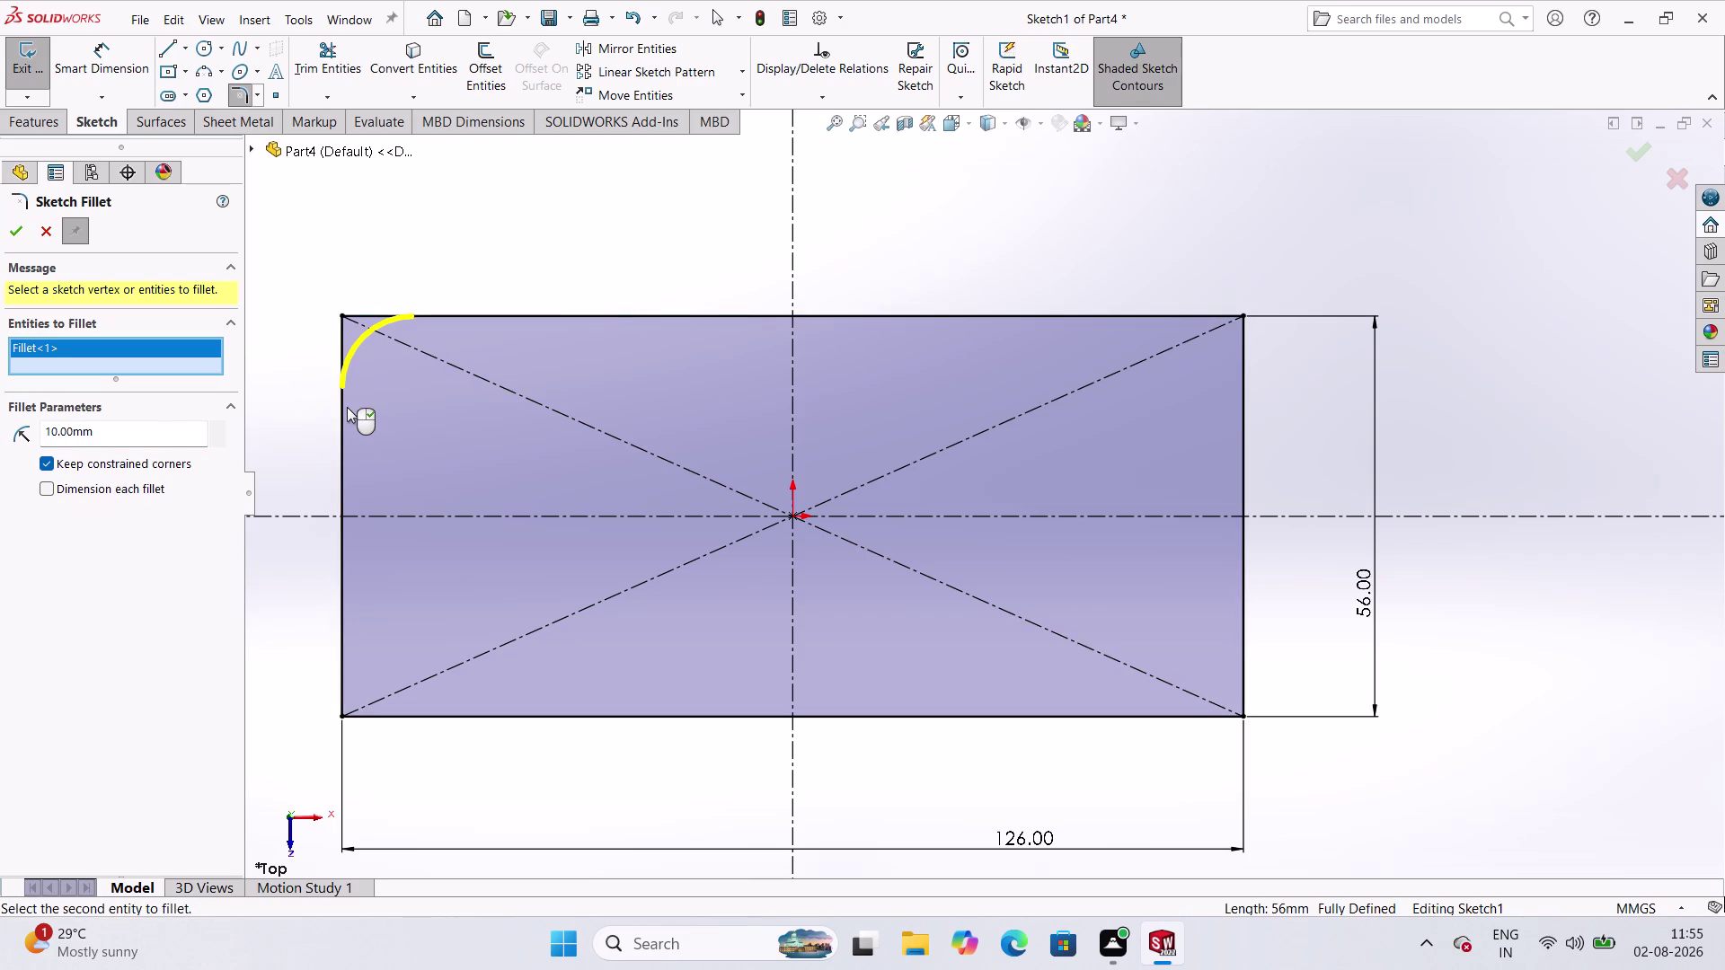
double_click(121, 432)
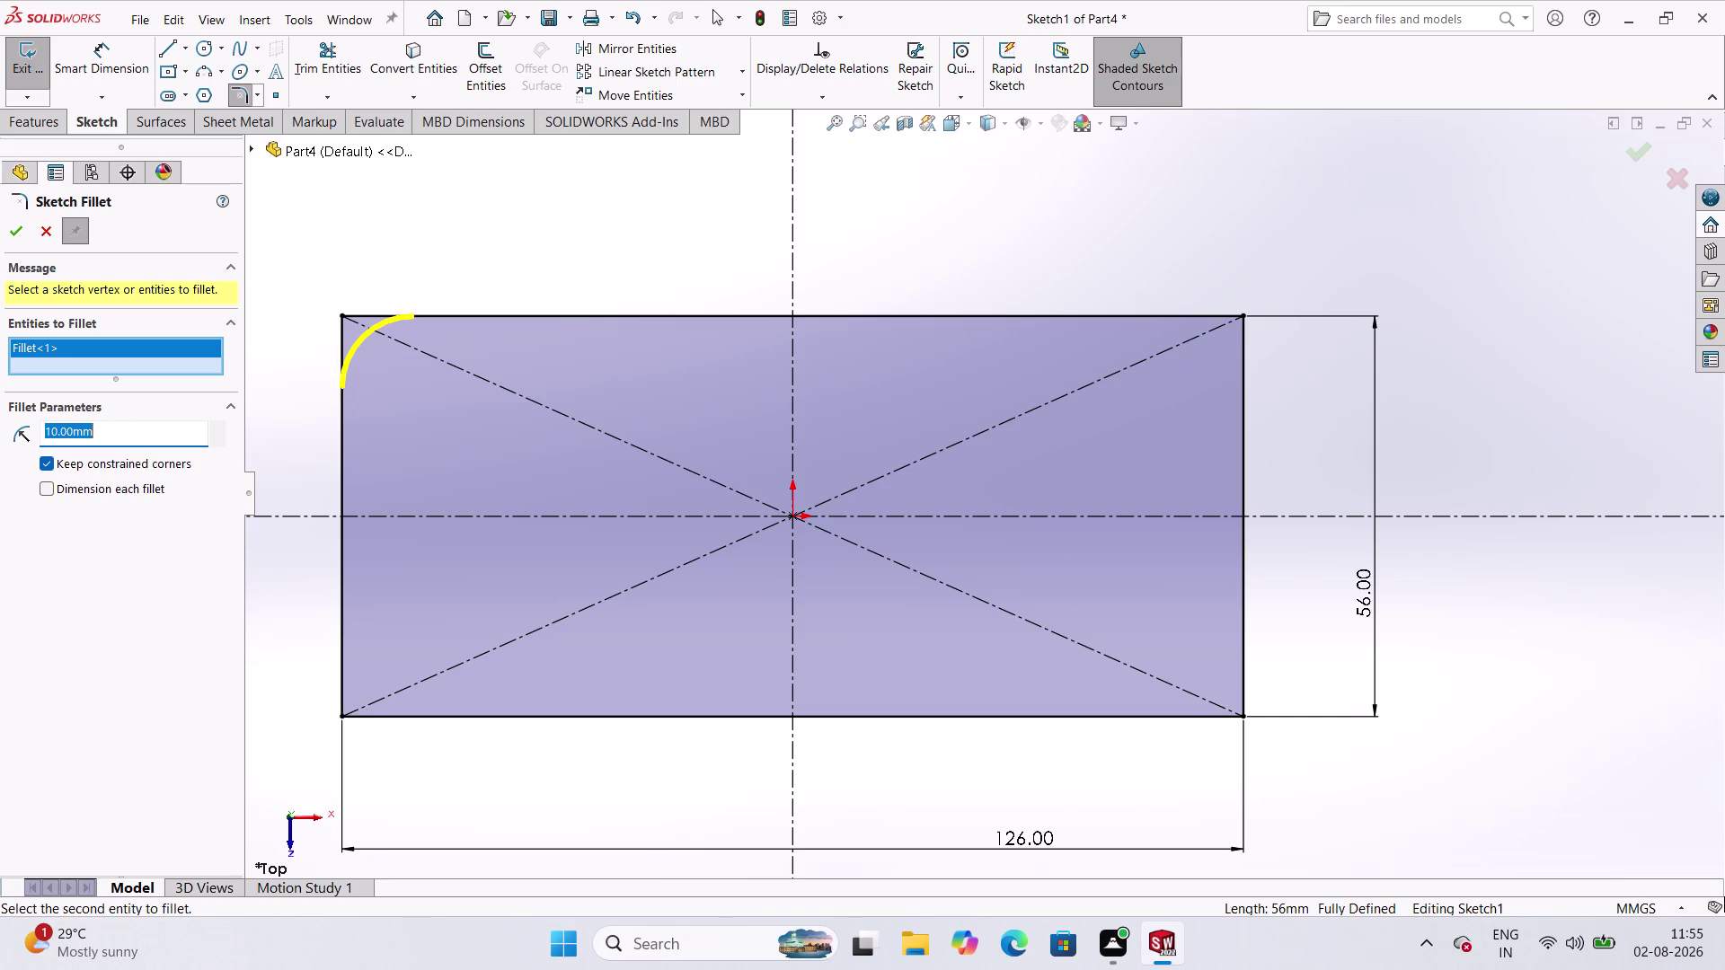
click(345, 637)
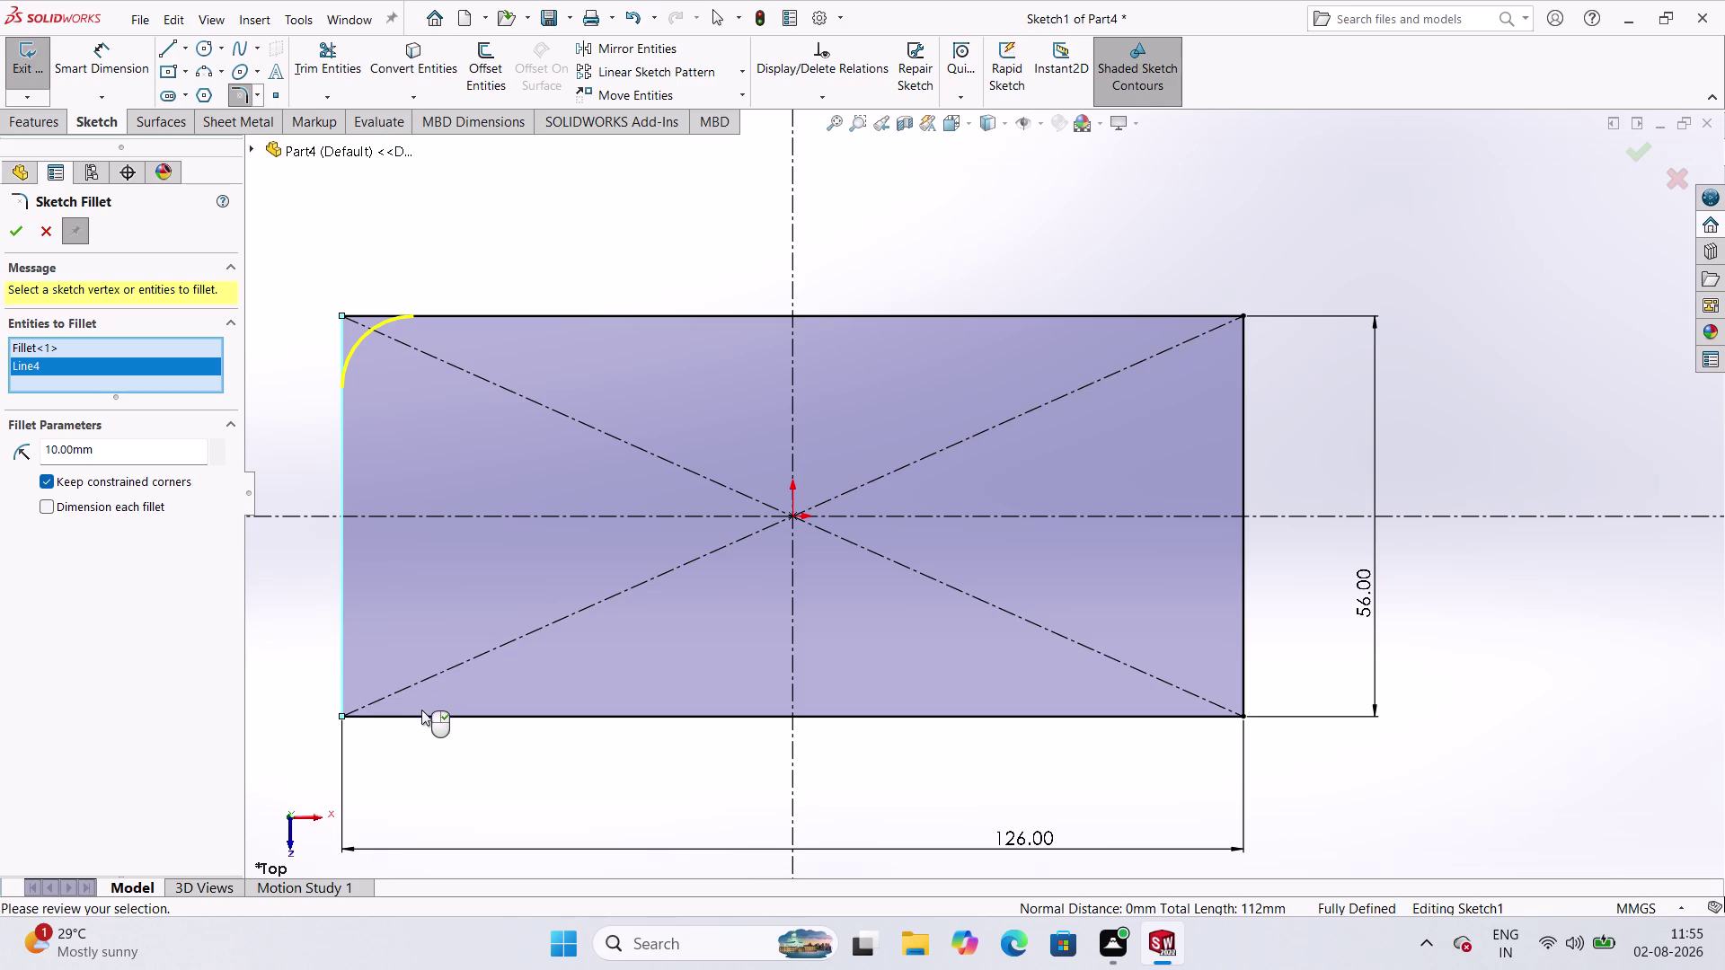
click(419, 714)
Fillet the top-right and bottom-right corners and apply all four fillets.
click(1144, 318)
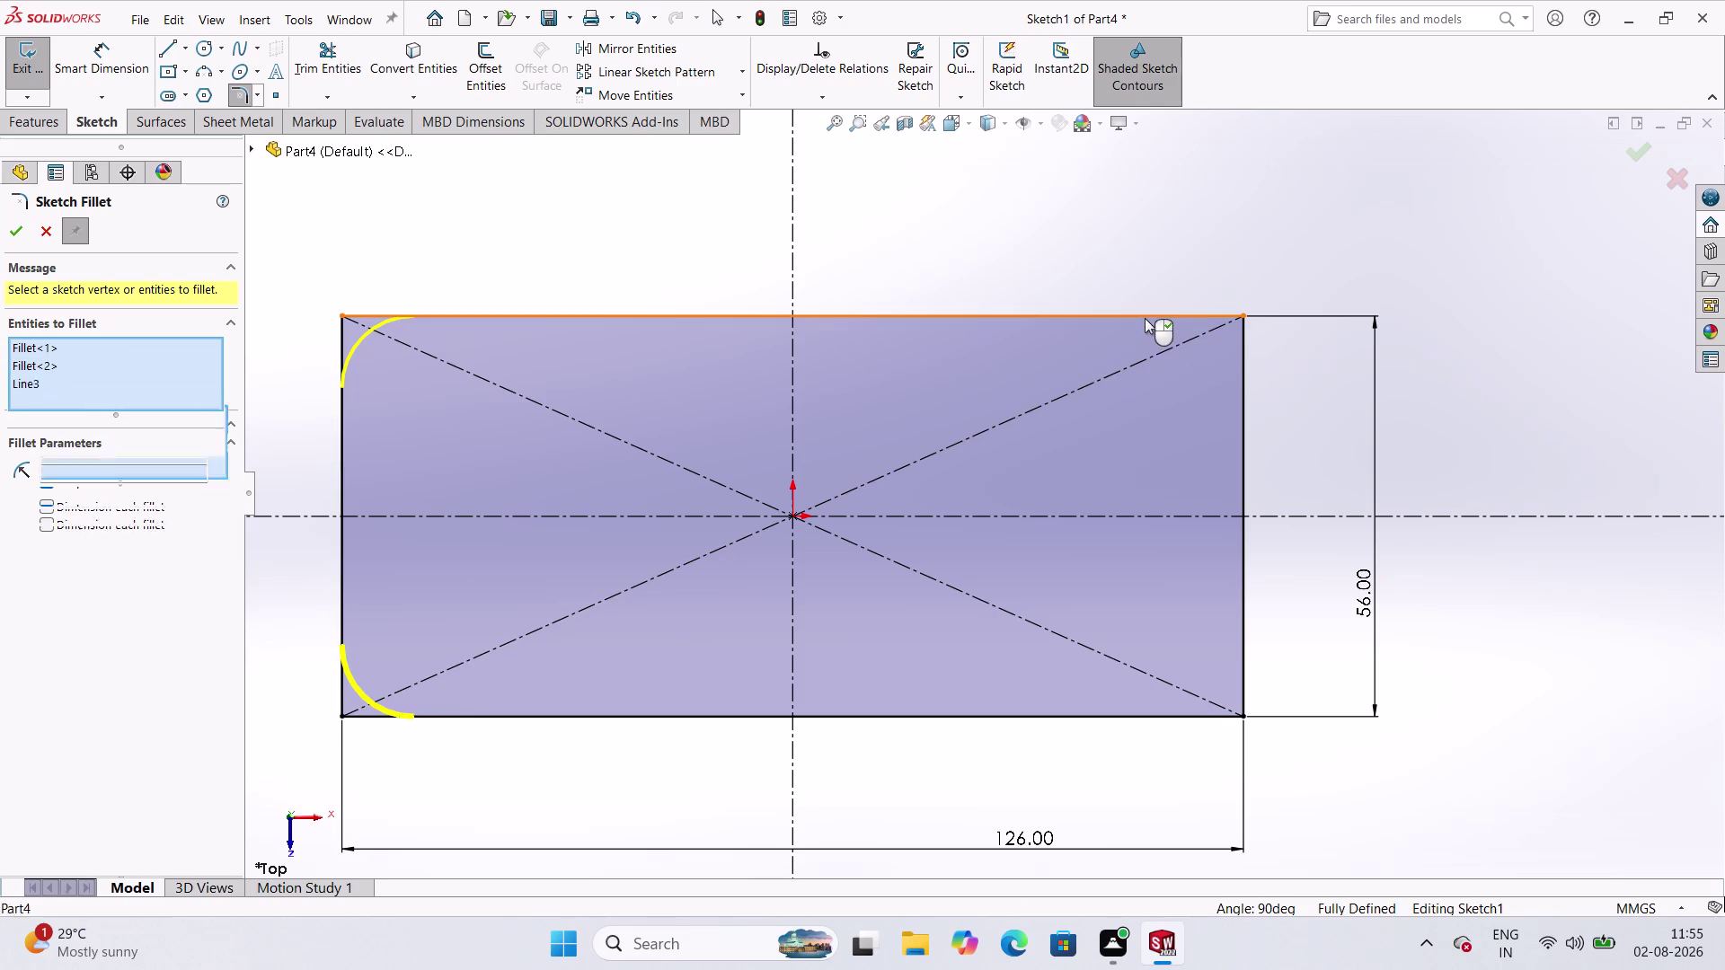
click(1239, 365)
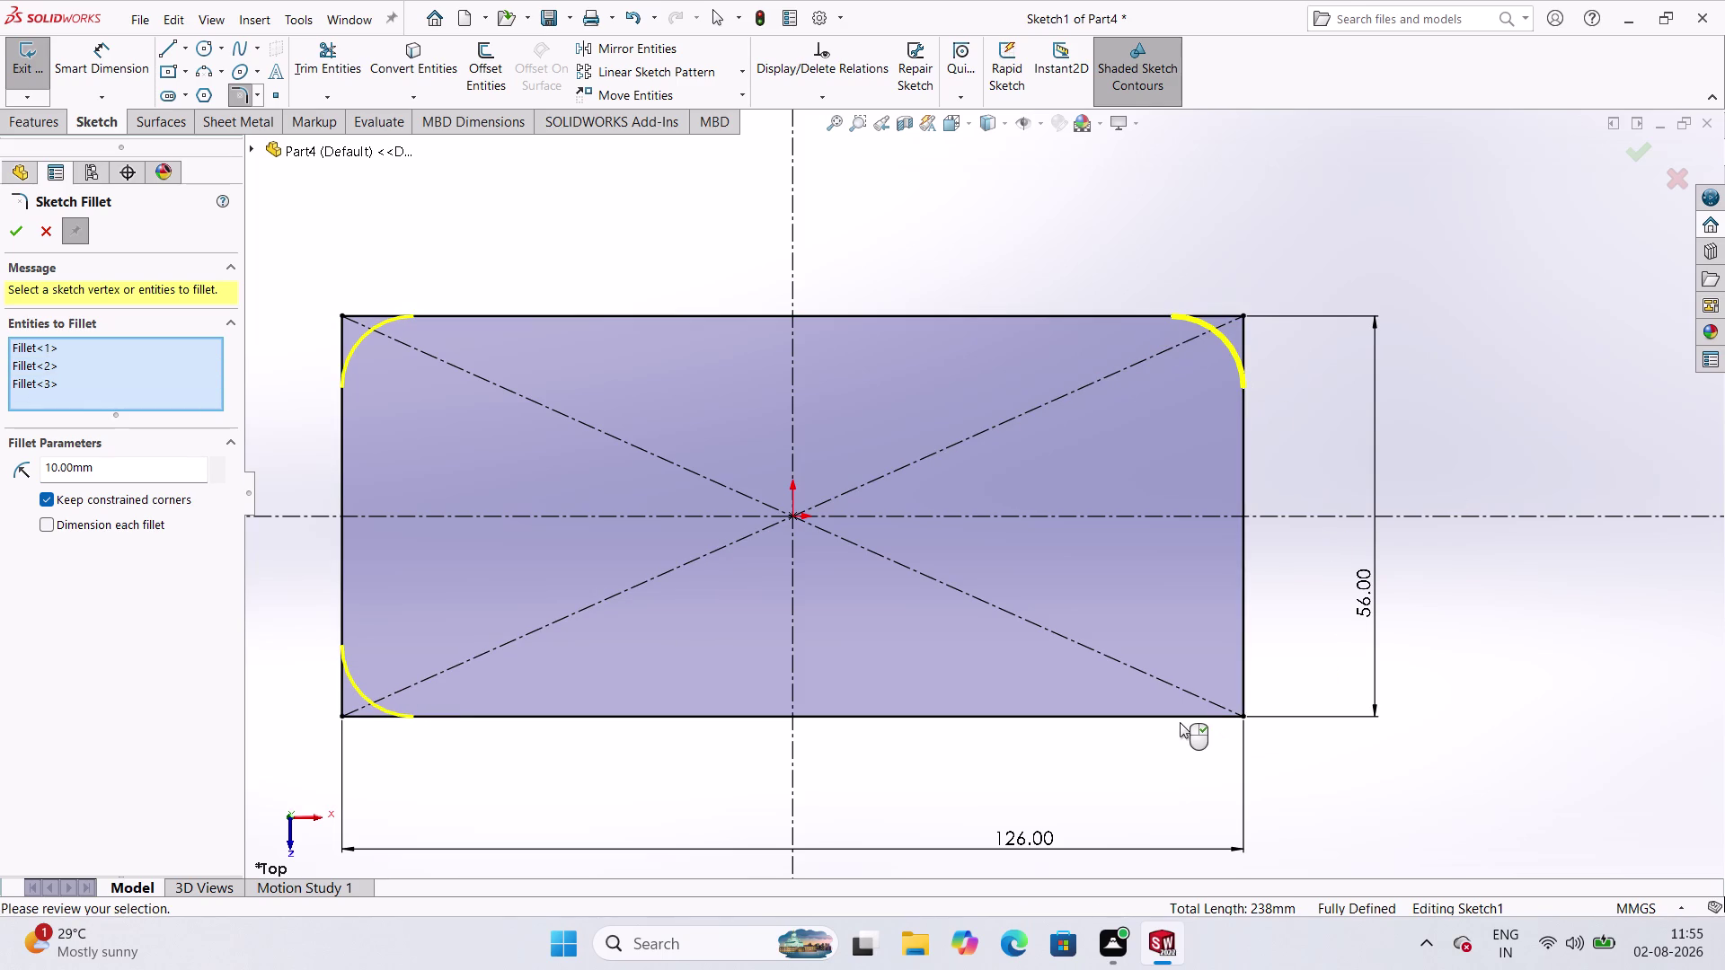
click(1148, 718)
click(1245, 665)
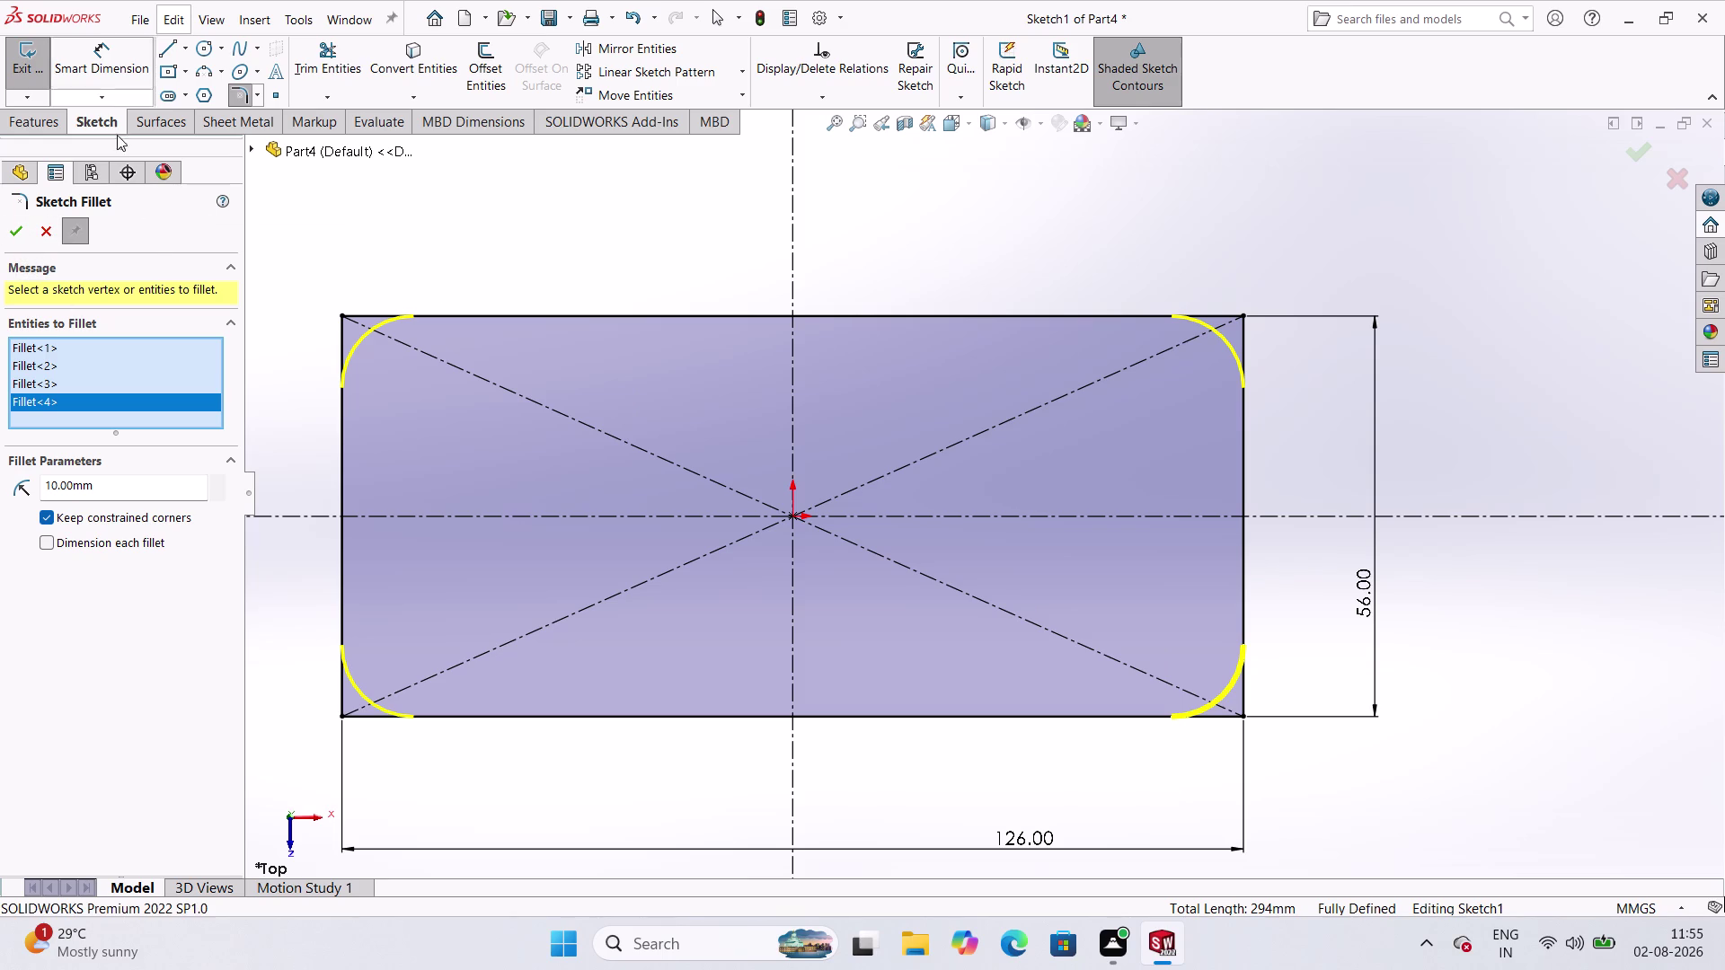
drag(14, 239, 32, 249)
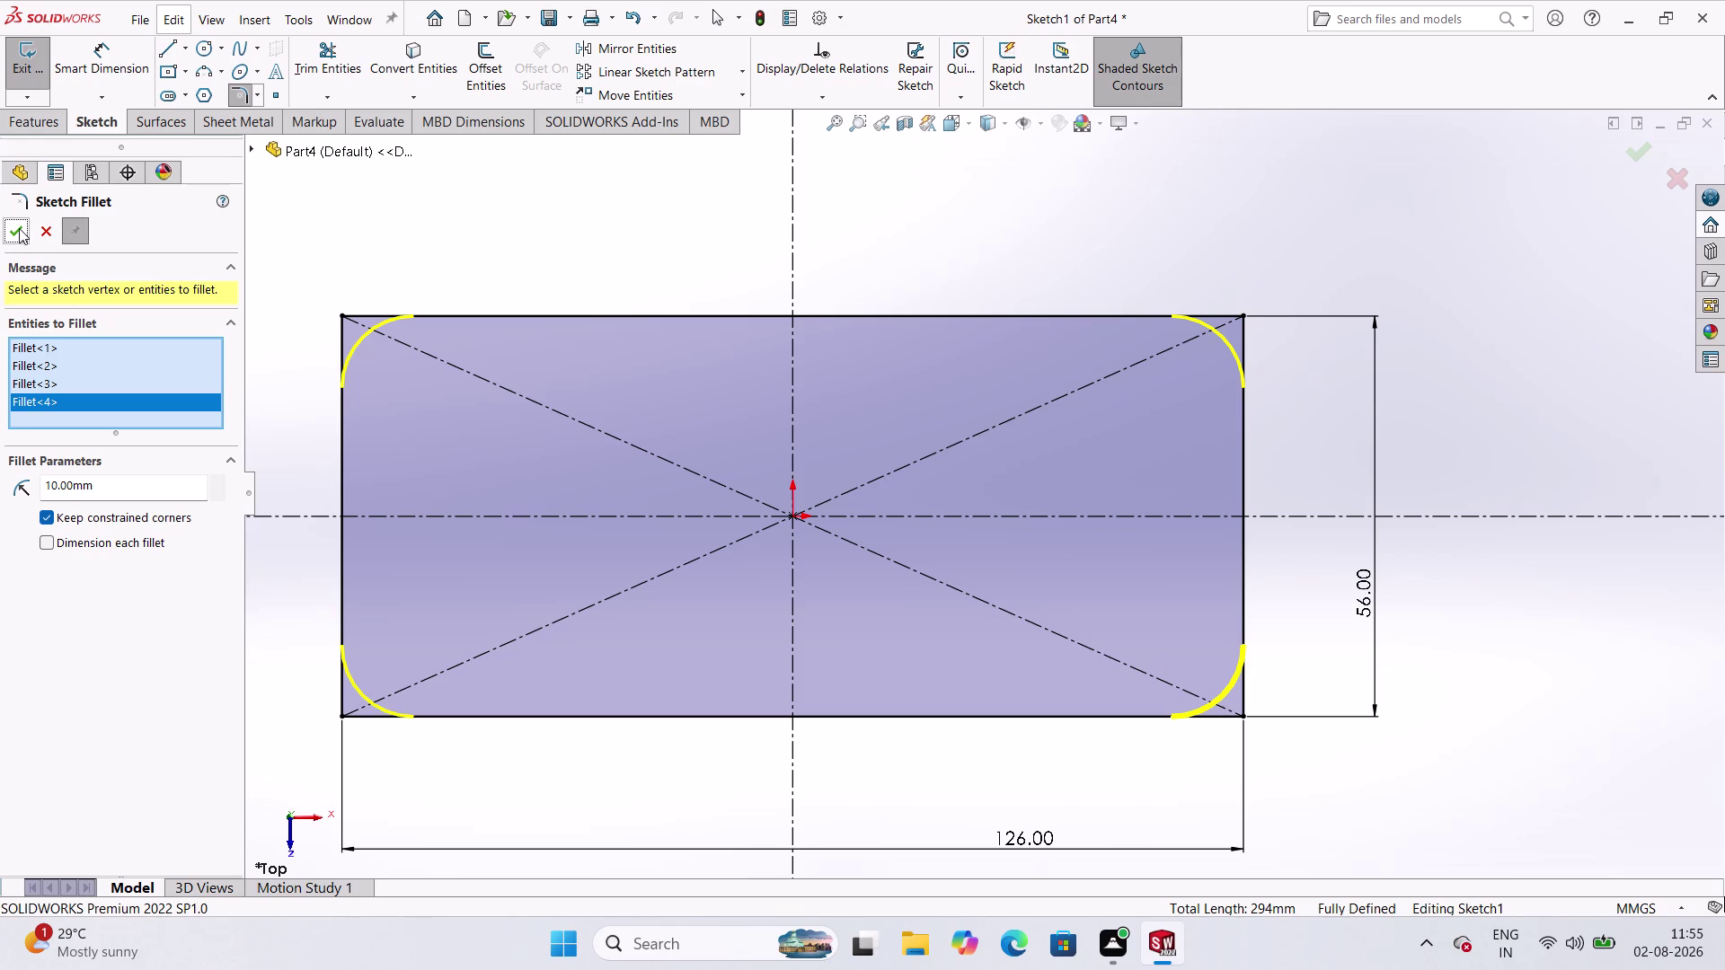
click(19, 228)
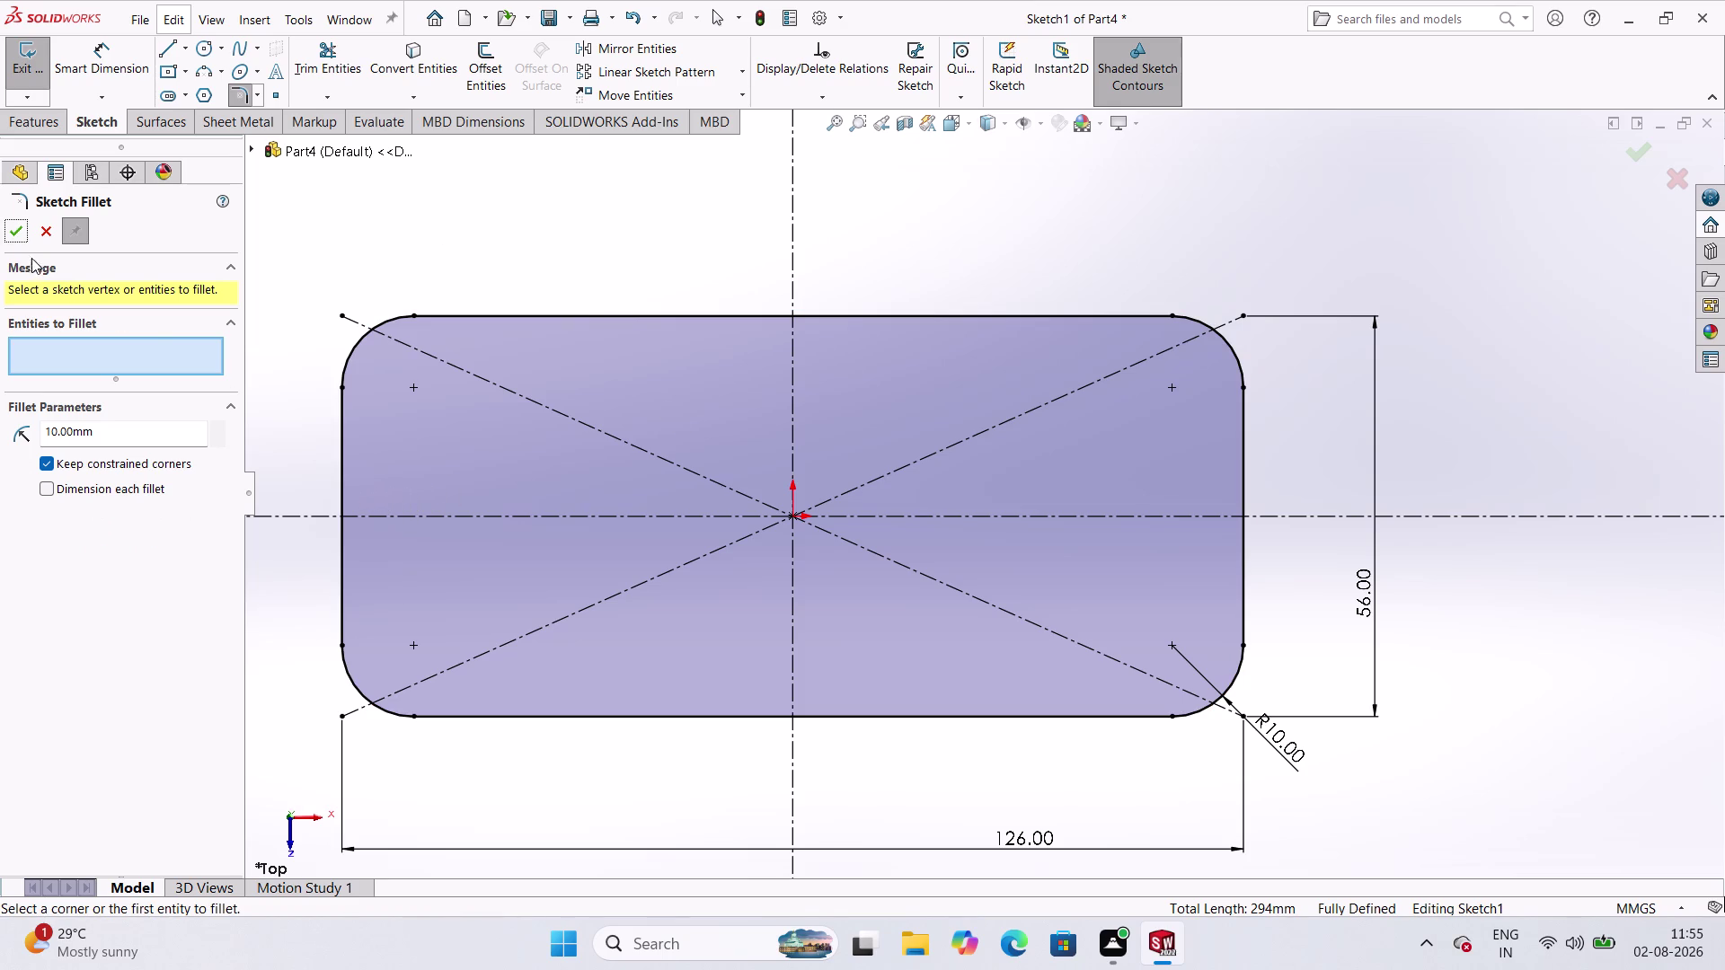
click(20, 244)
Draw a small hole circle near the plate's top-left rounded corner.
click(200, 48)
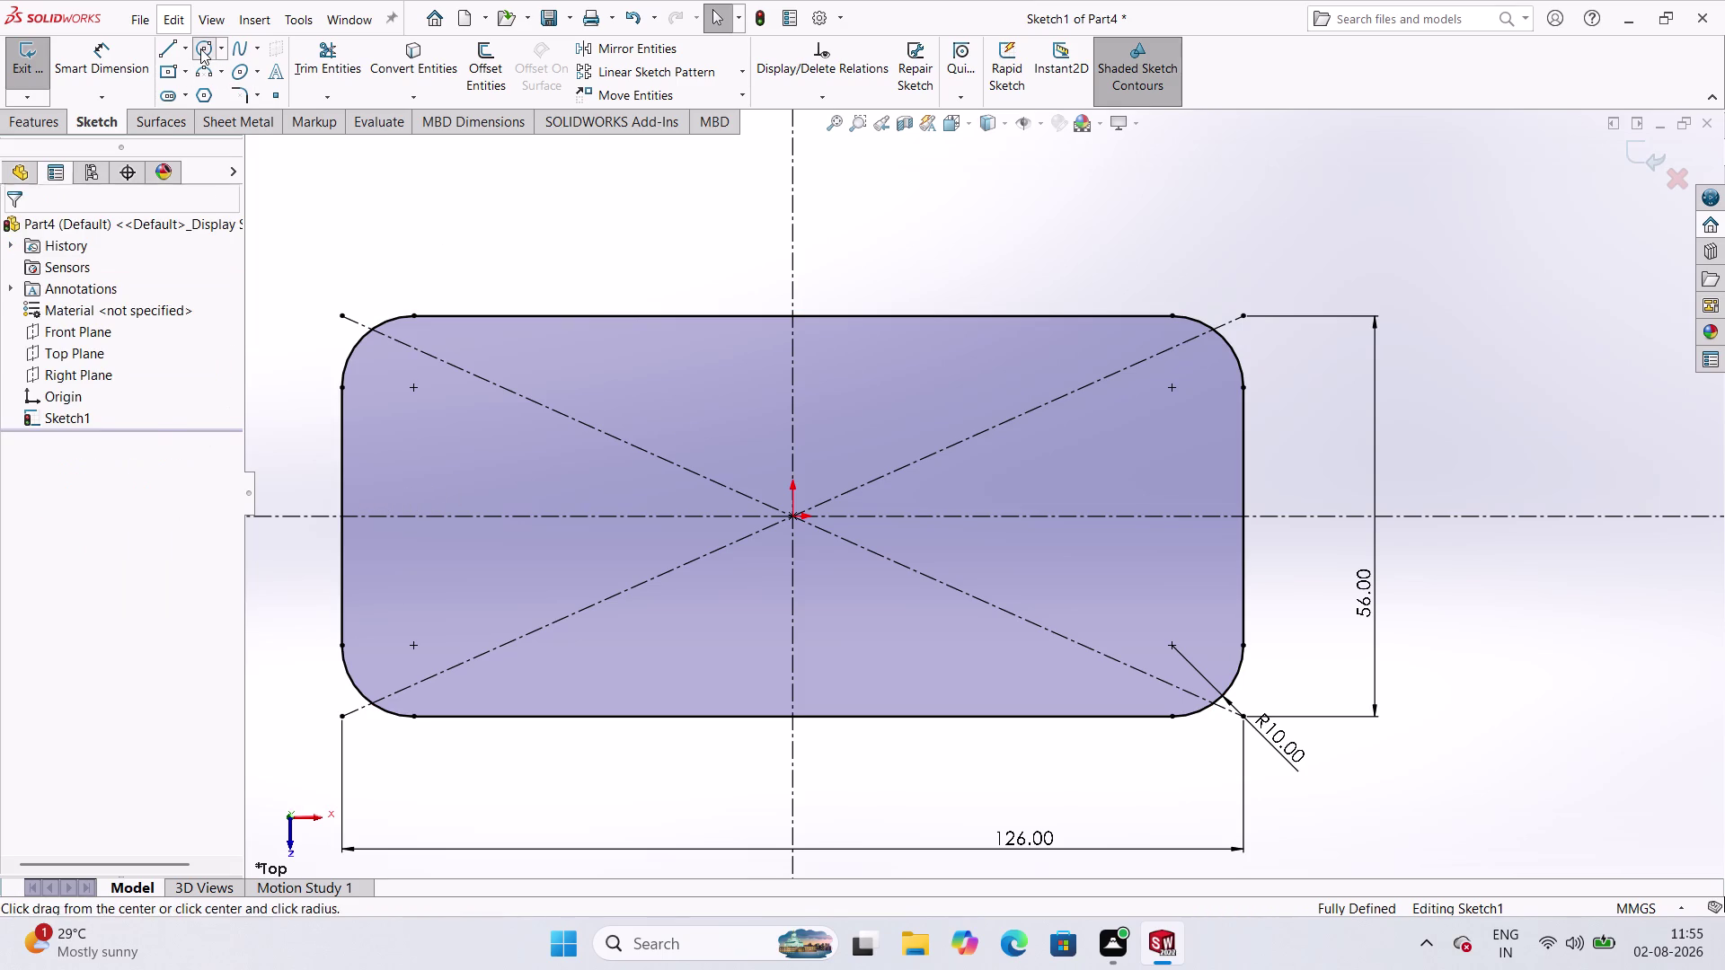
click(412, 386)
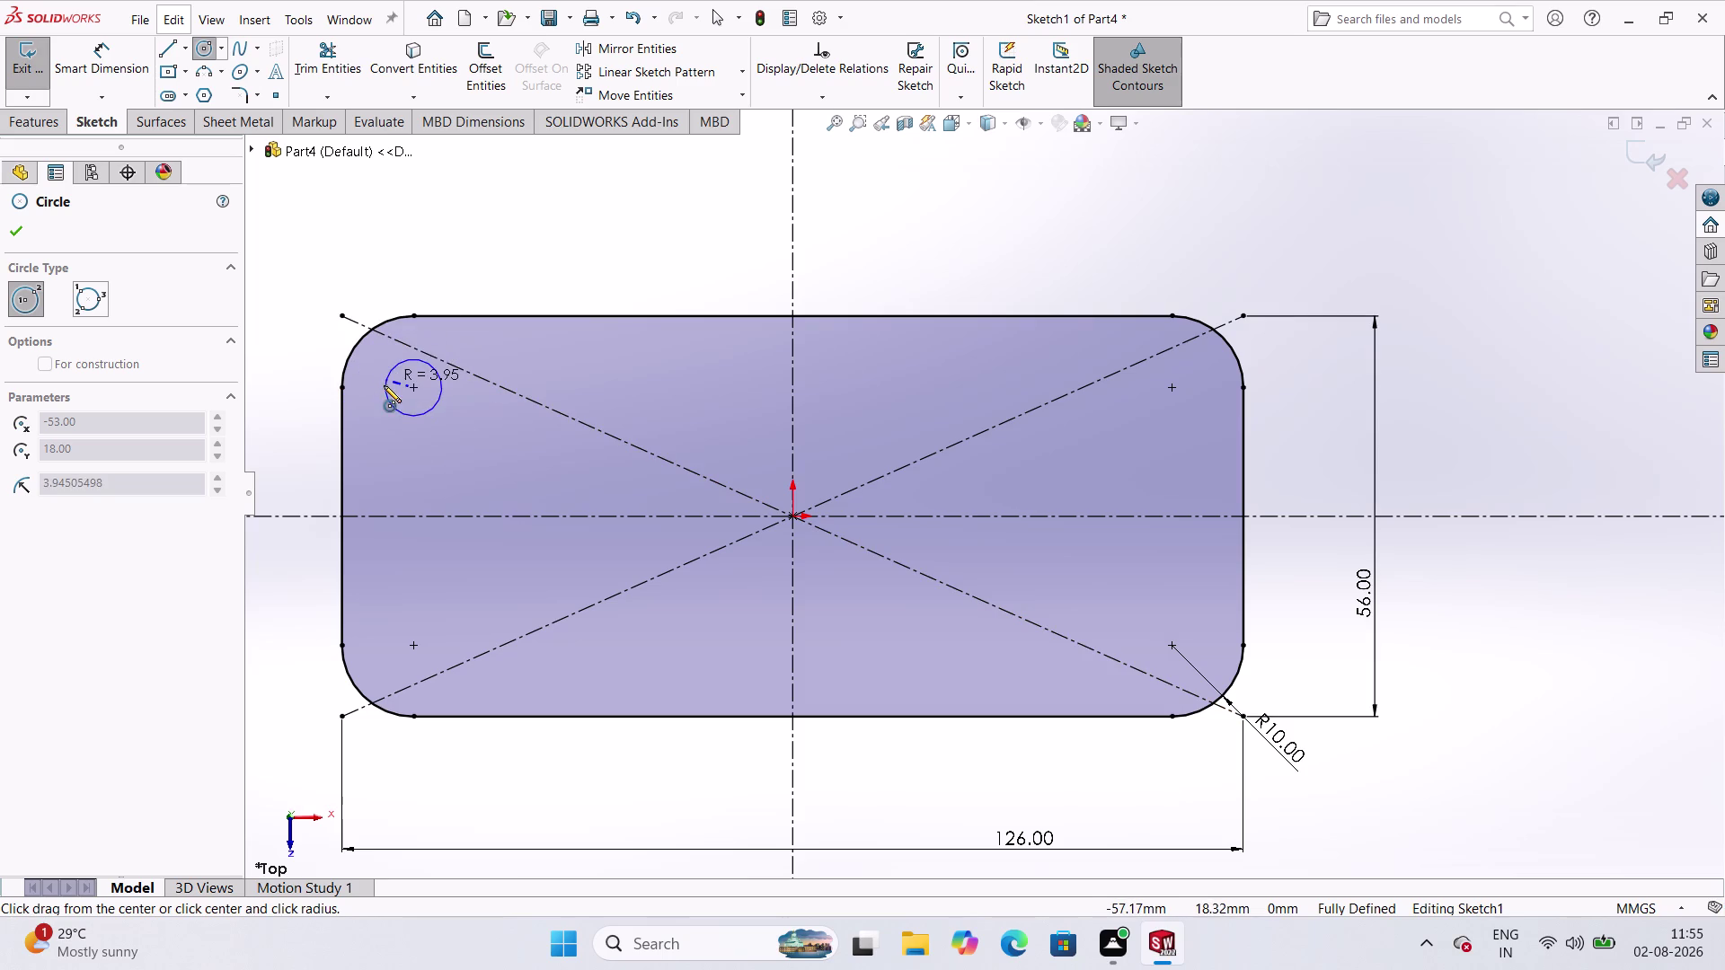
key(Escape)
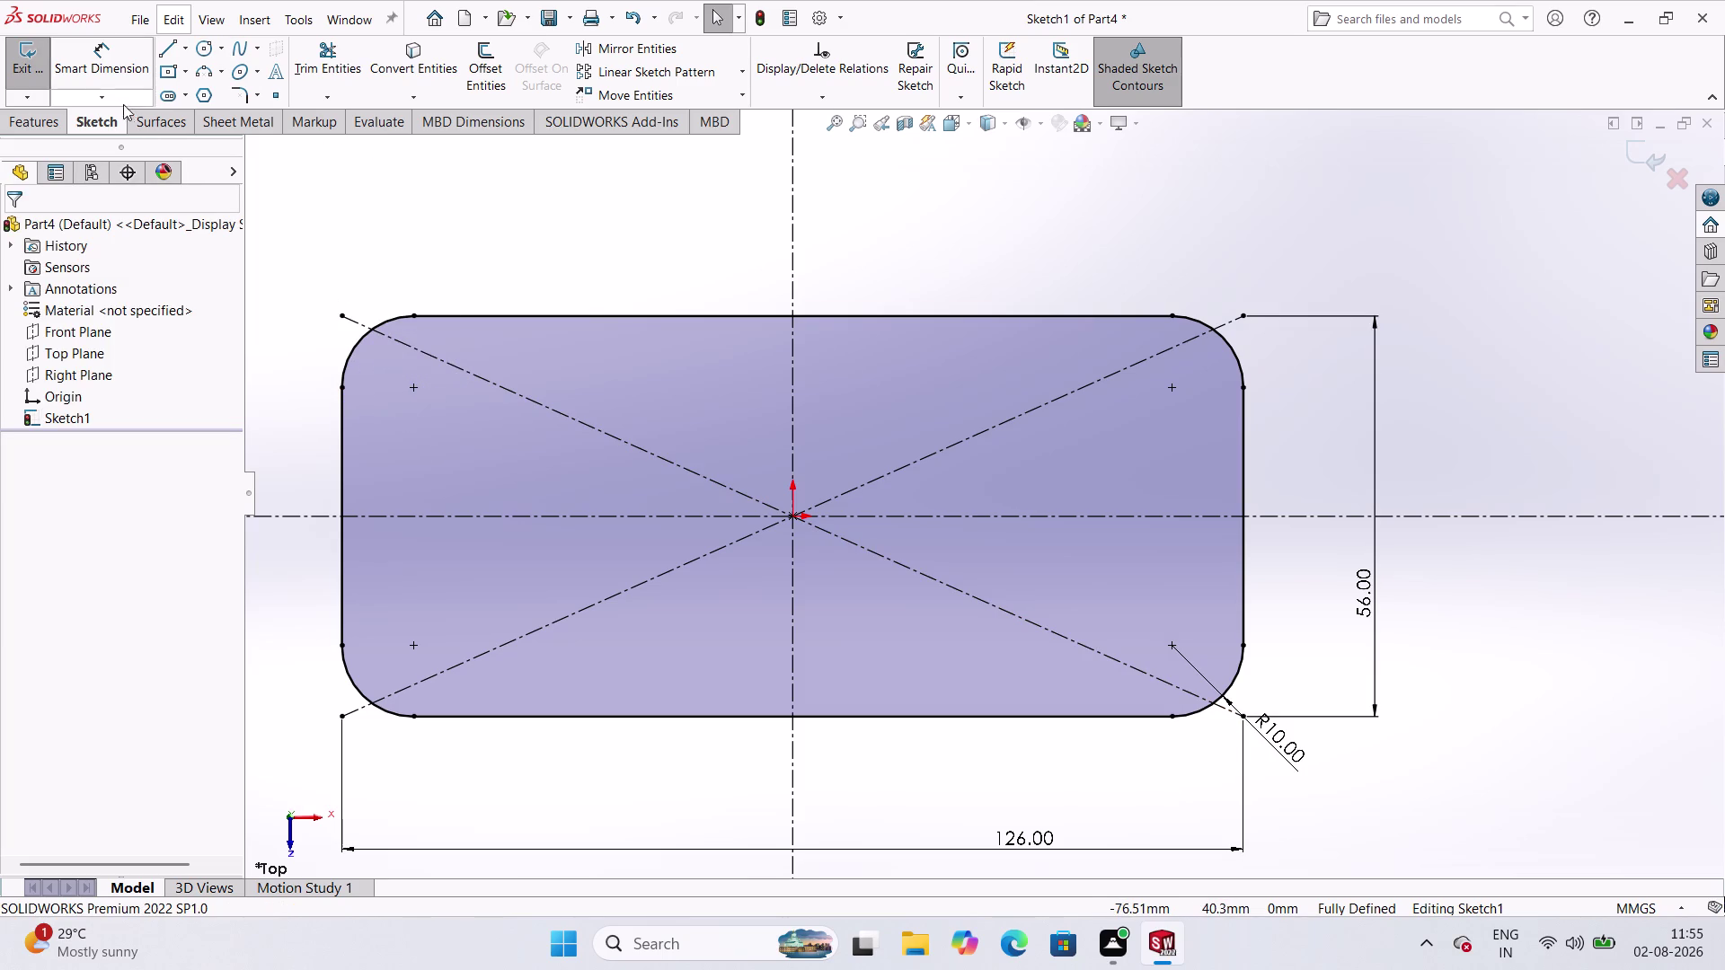
click(200, 49)
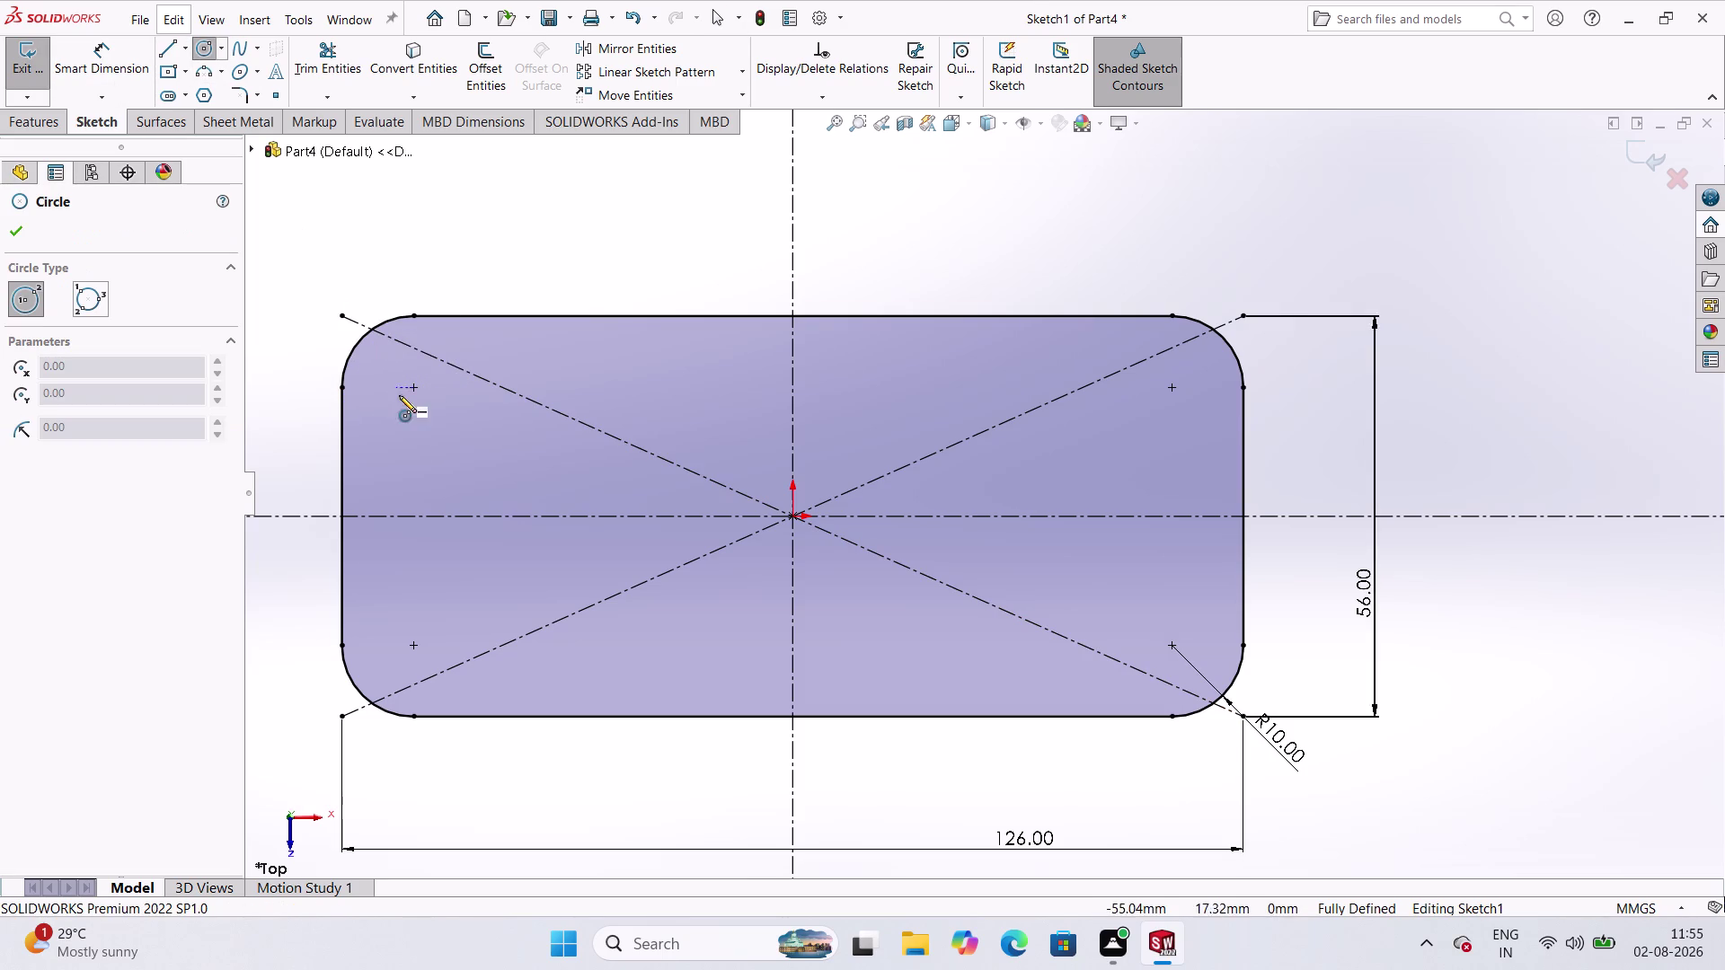
click(415, 428)
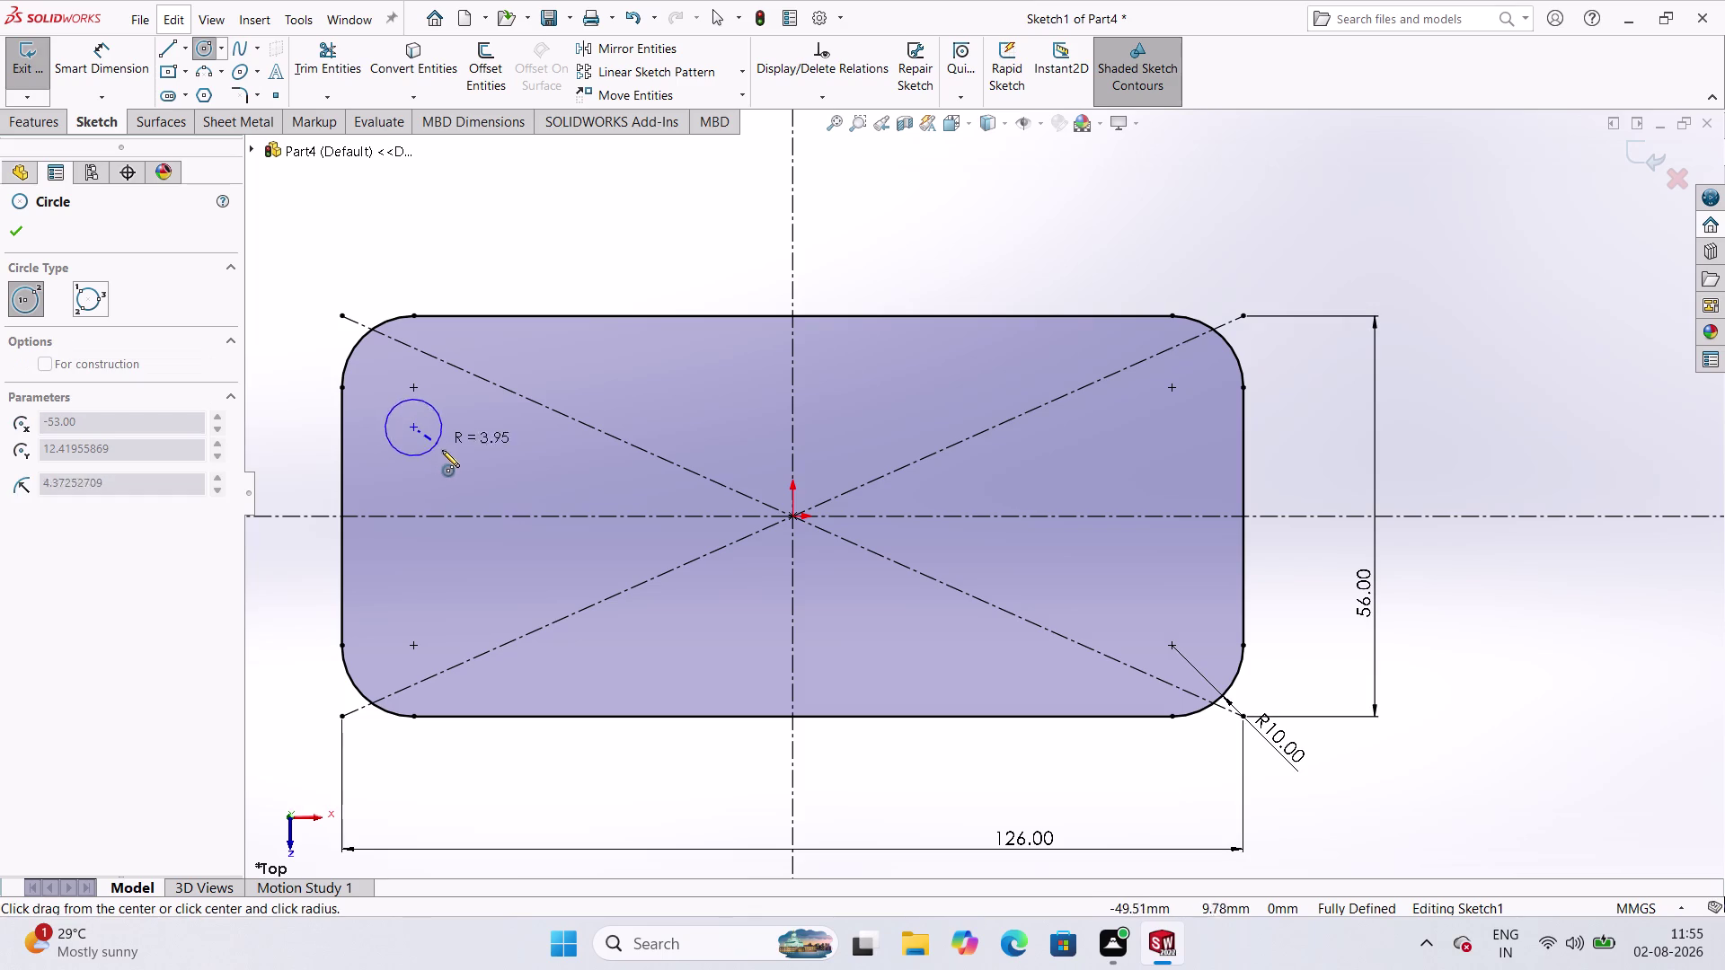
click(445, 451)
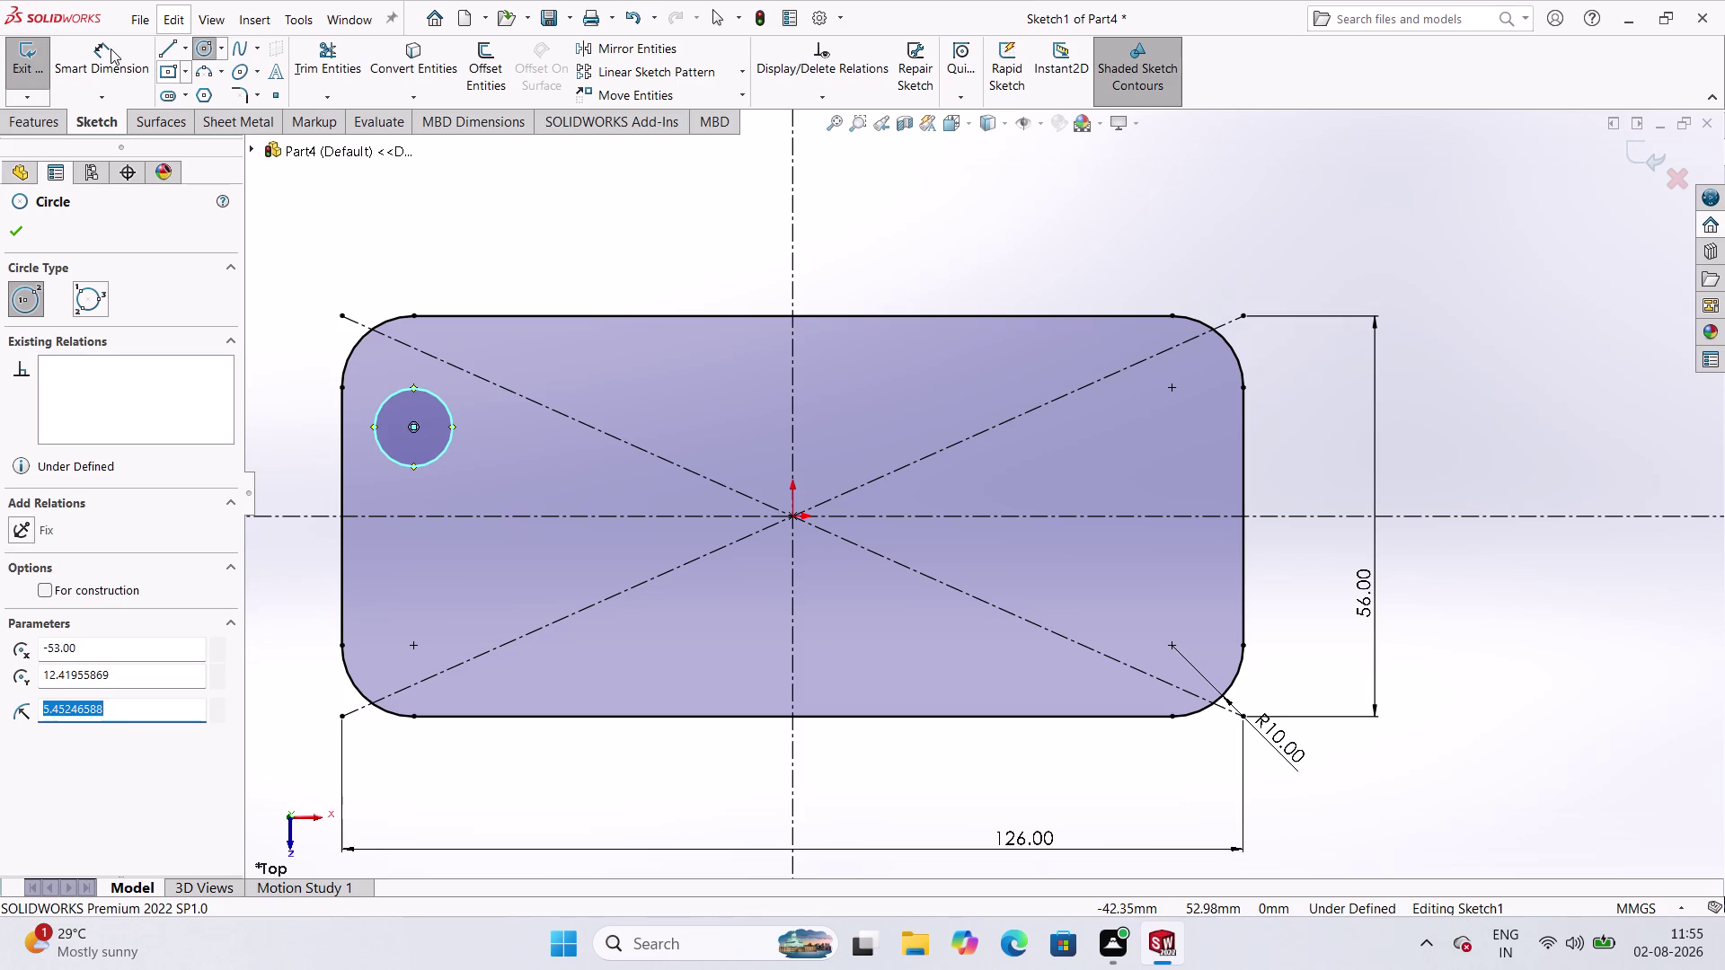
click(129, 50)
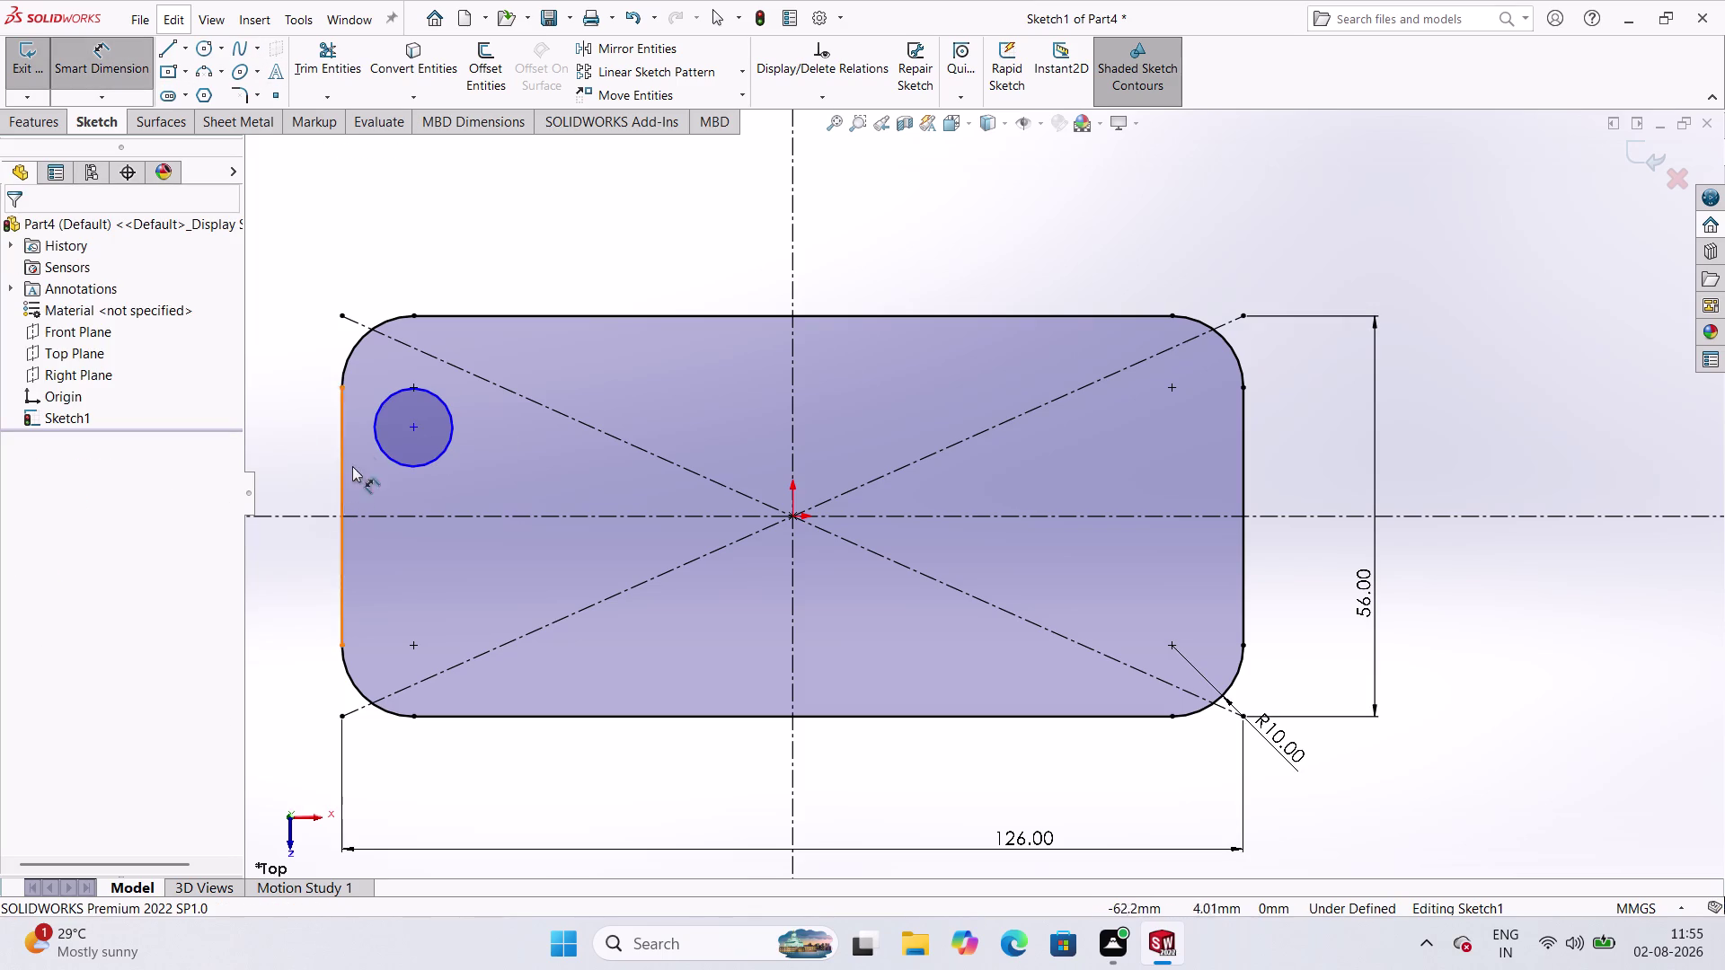
Dimension the hole centre 10 mm from the plate's left edge.
click(344, 438)
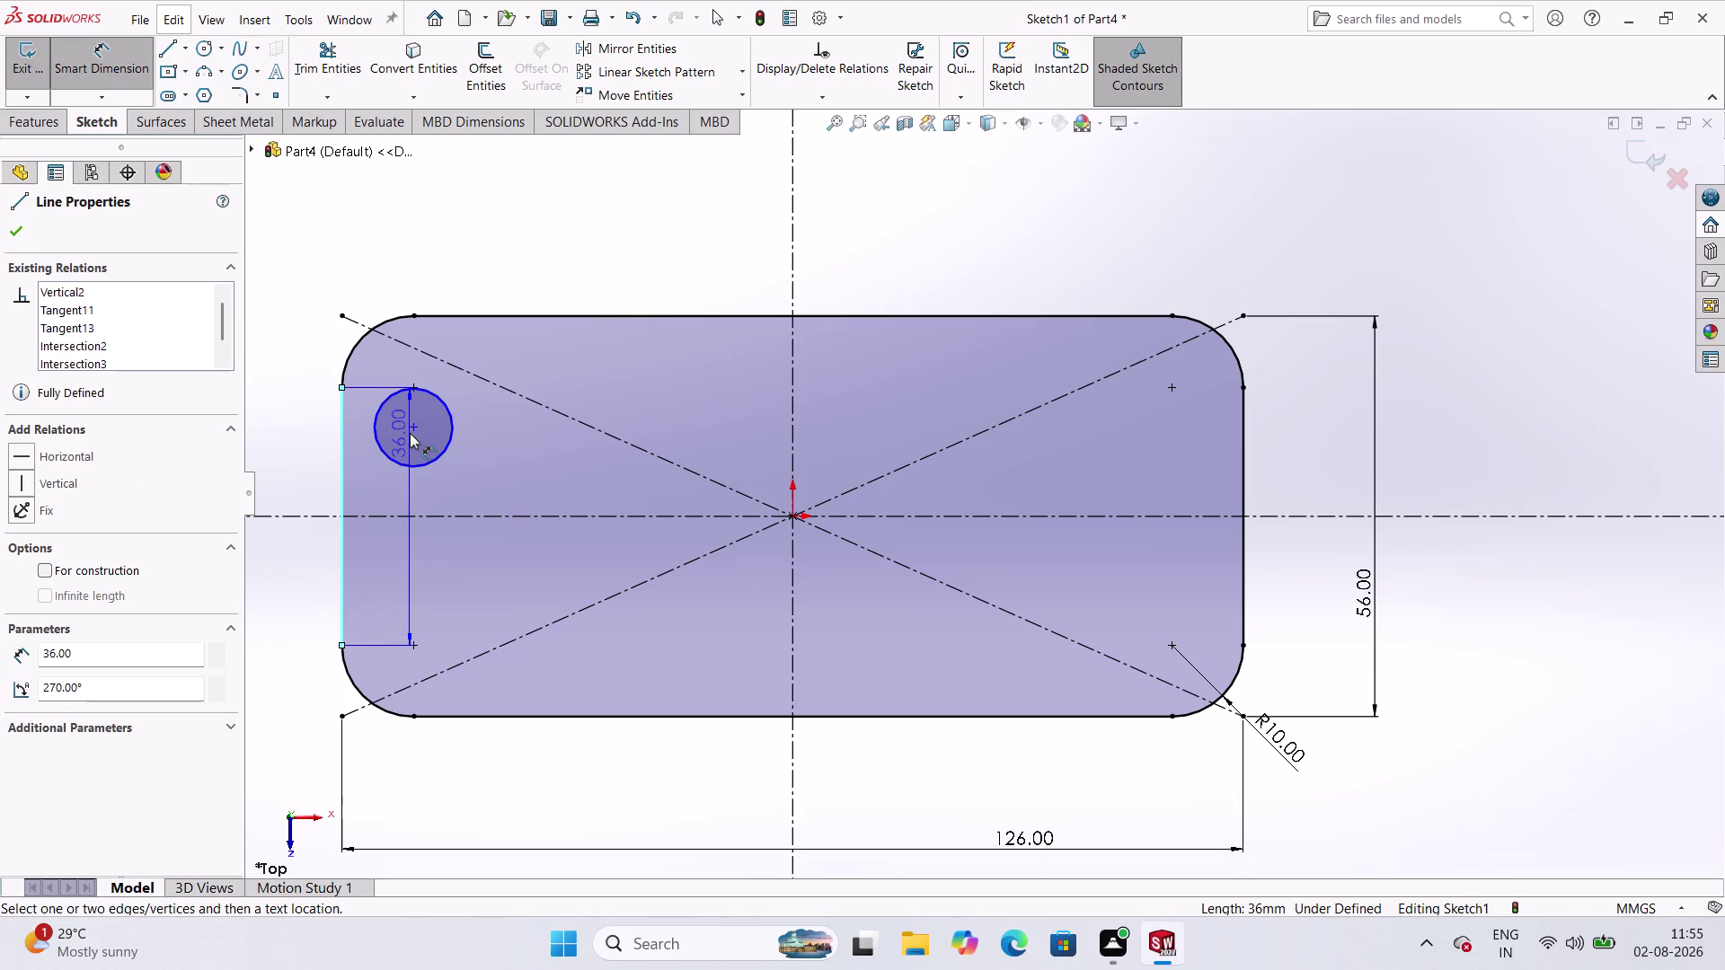
click(412, 430)
click(292, 400)
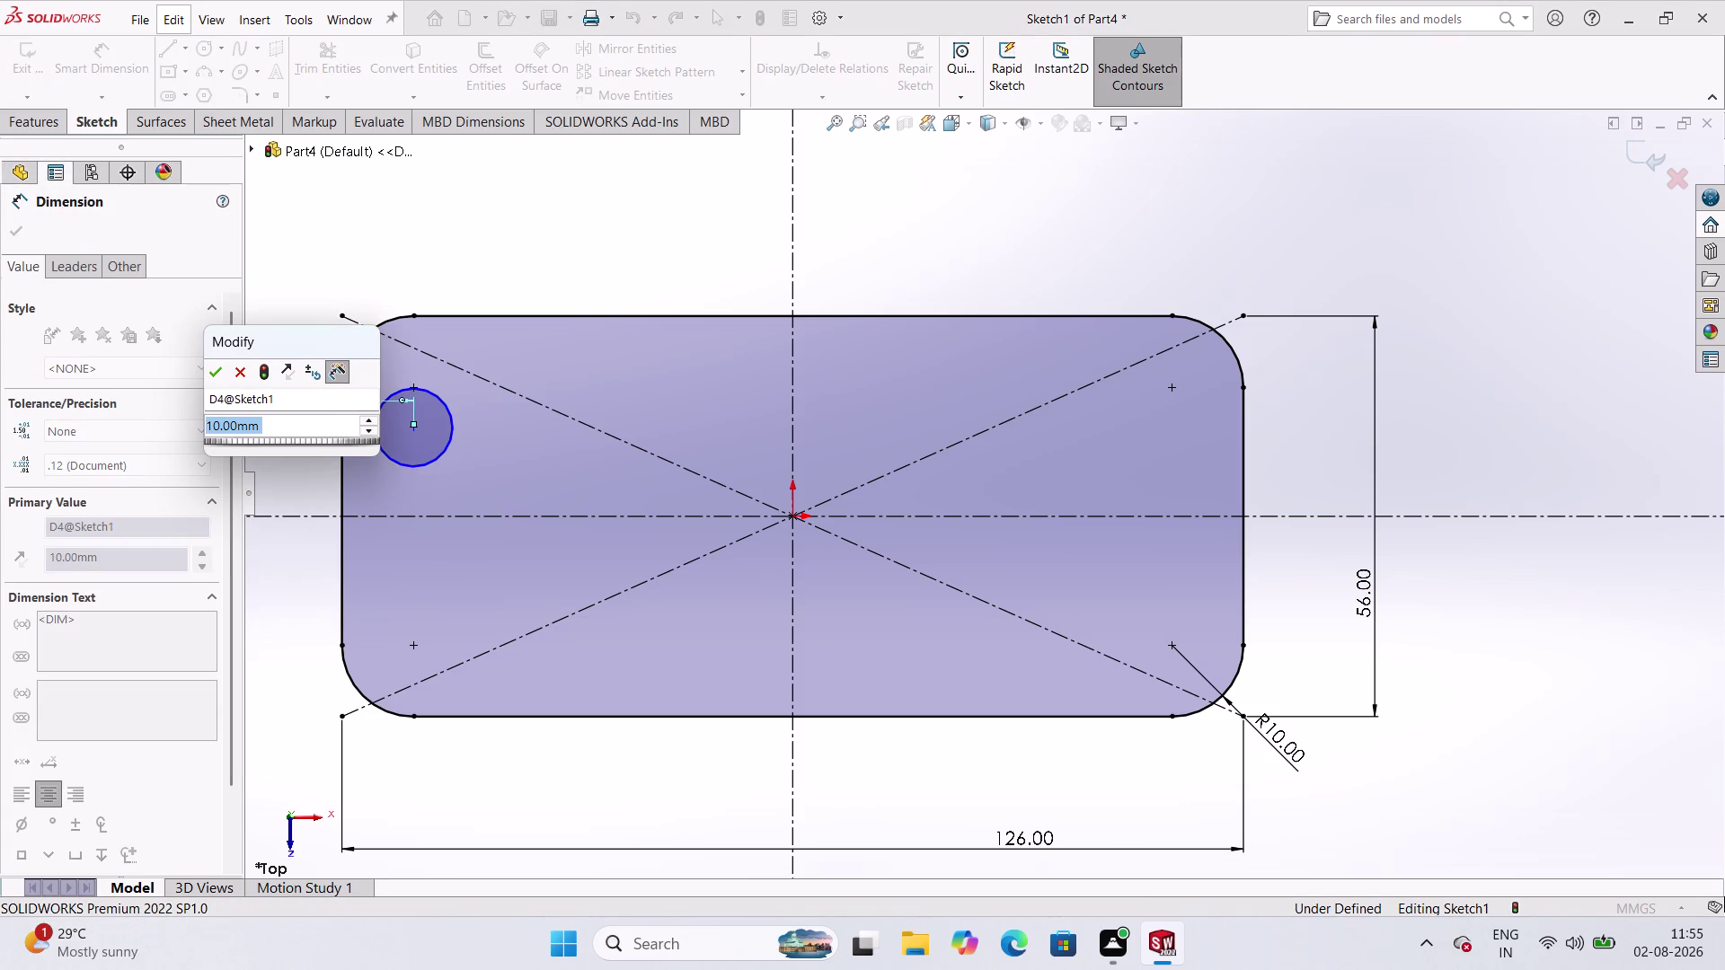
click(228, 362)
click(291, 342)
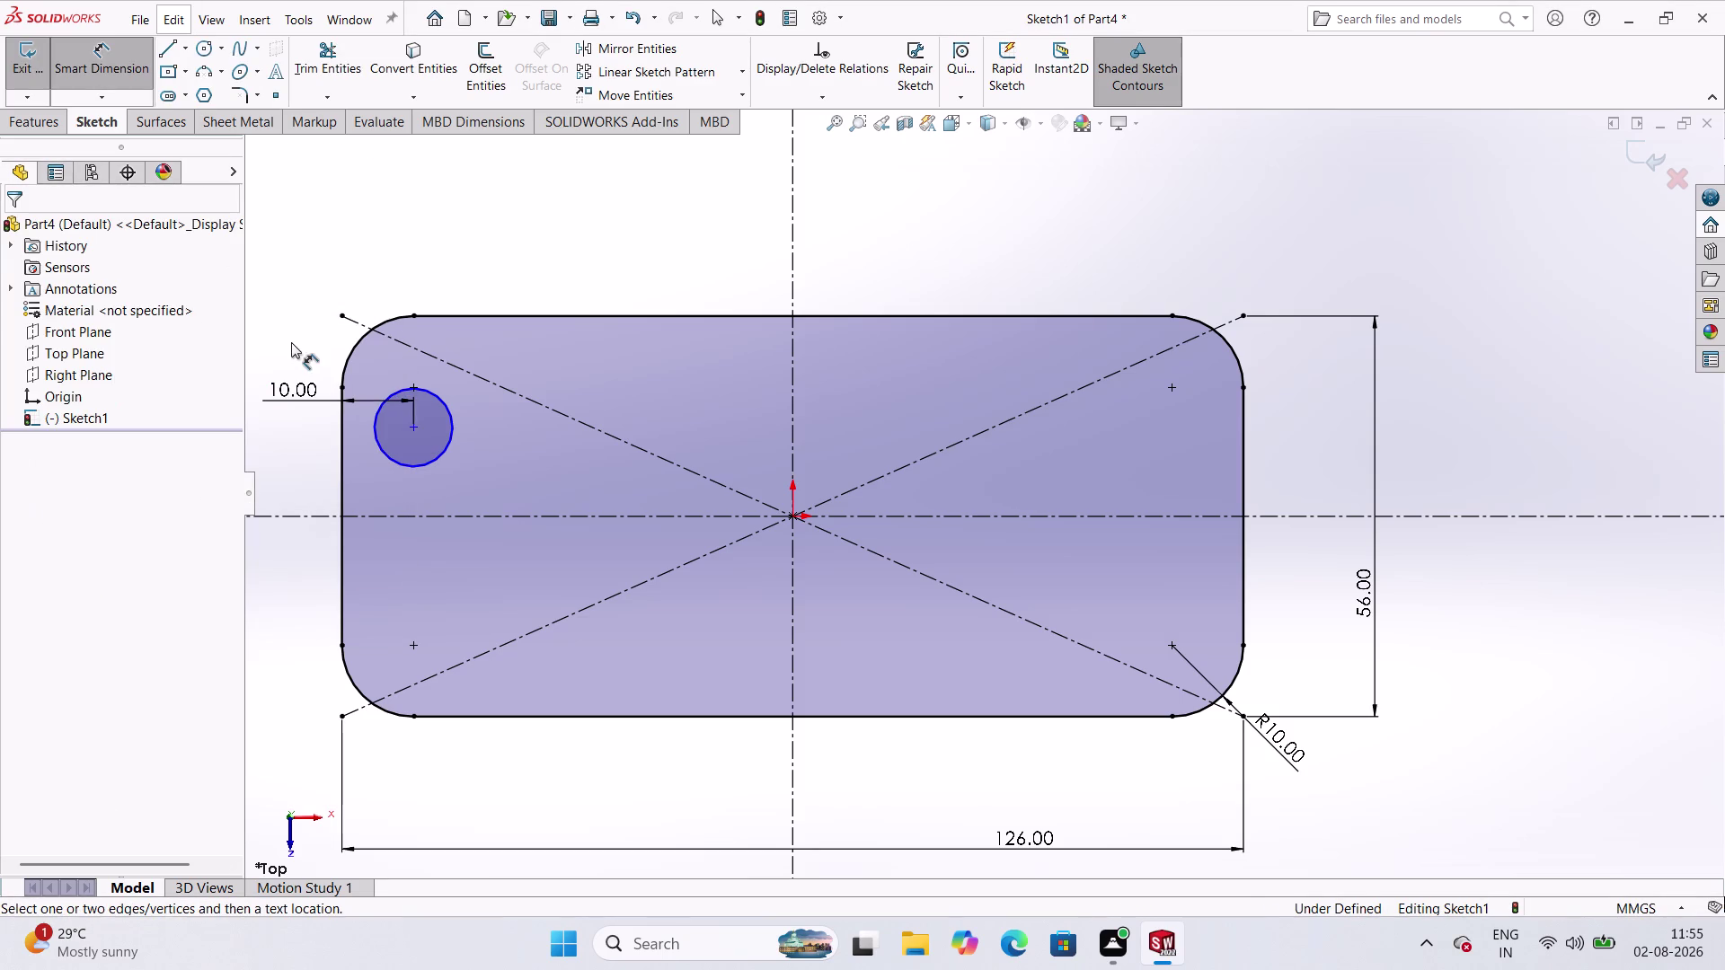
click(412, 429)
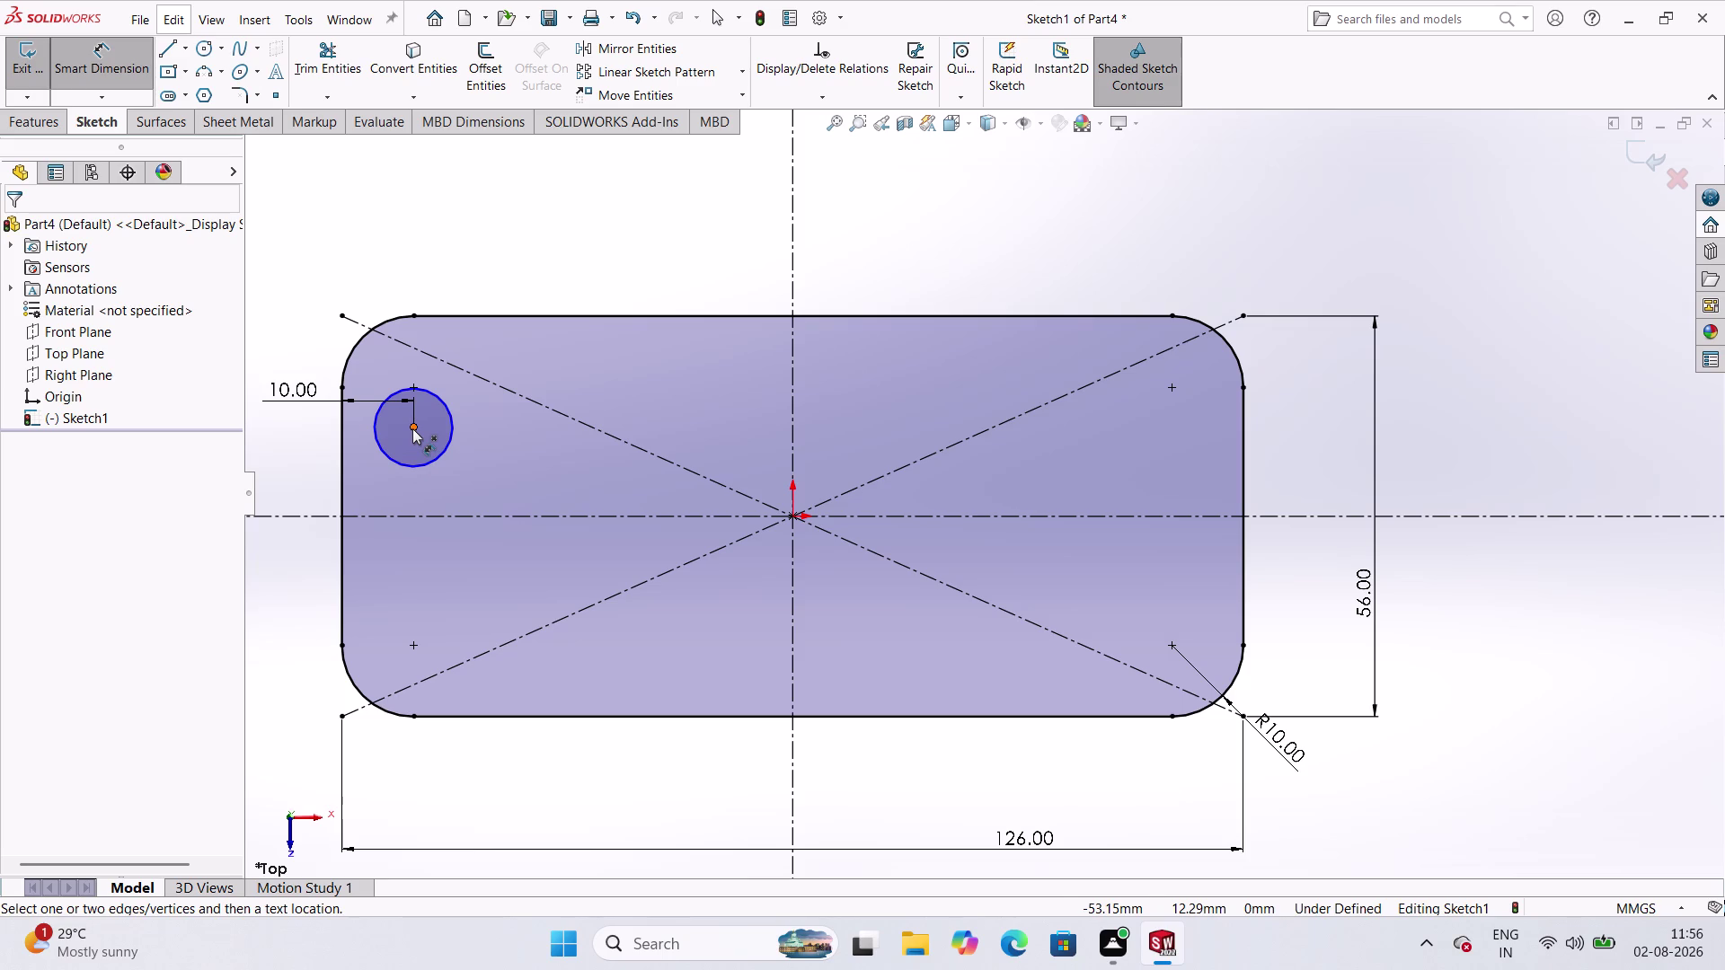
Dimension the hole centre 15 mm from the plate's top edge.
click(437, 320)
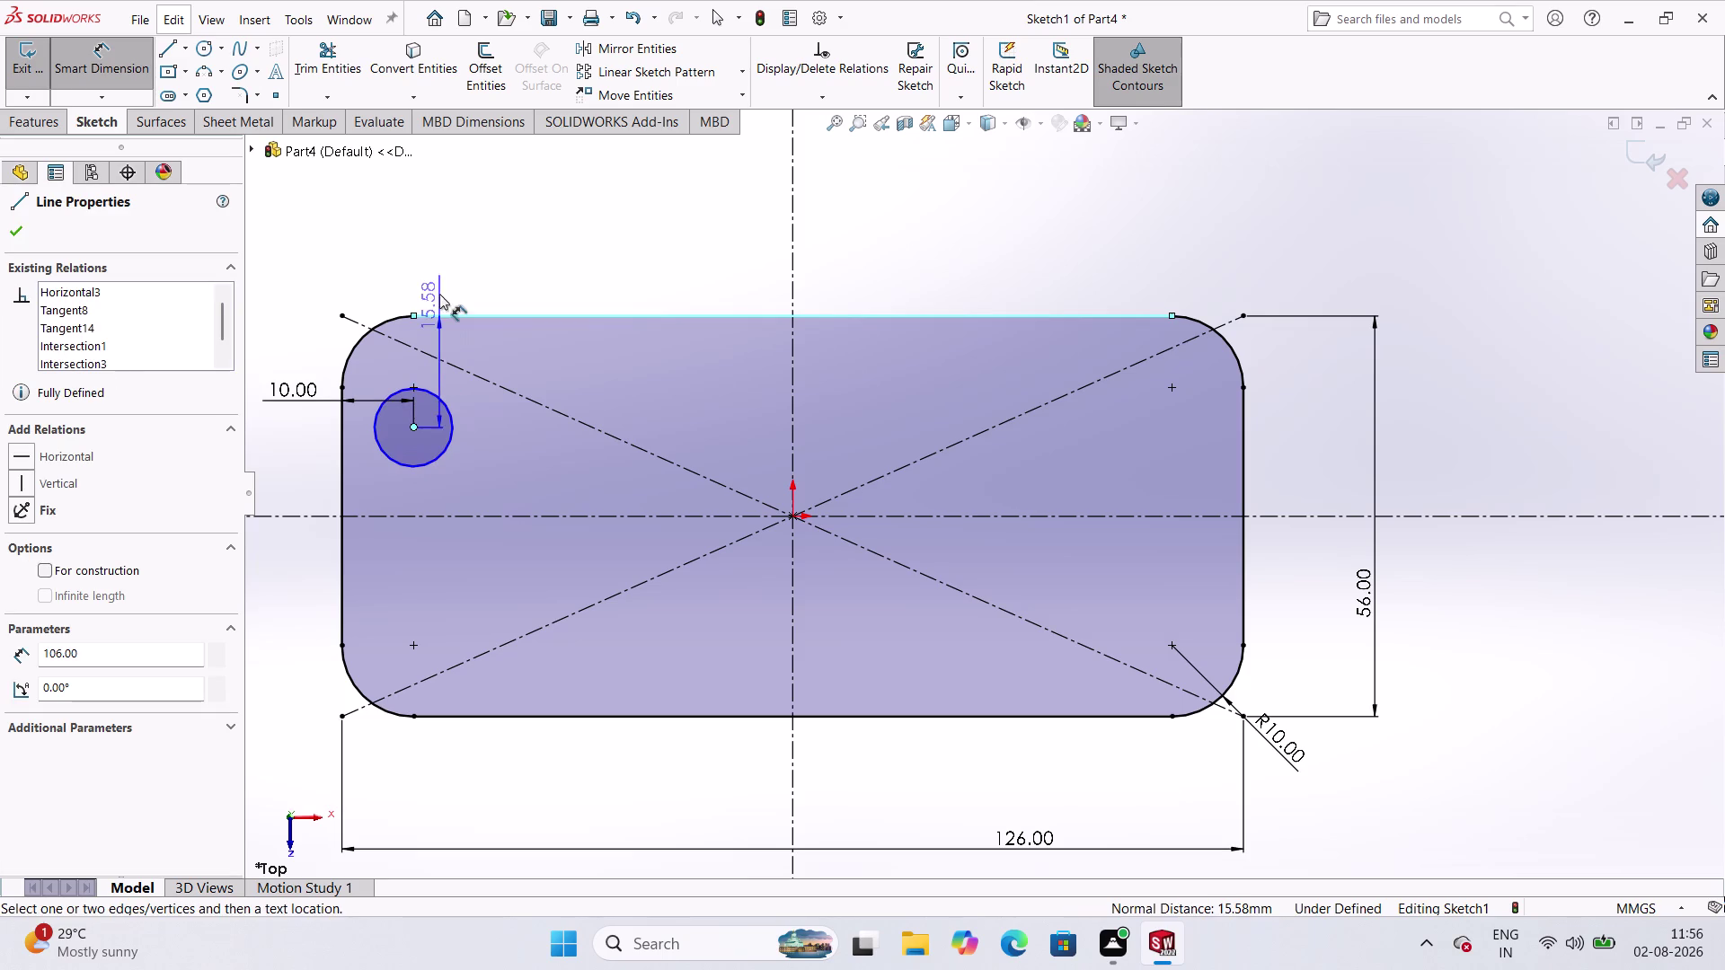
click(433, 237)
text(1)
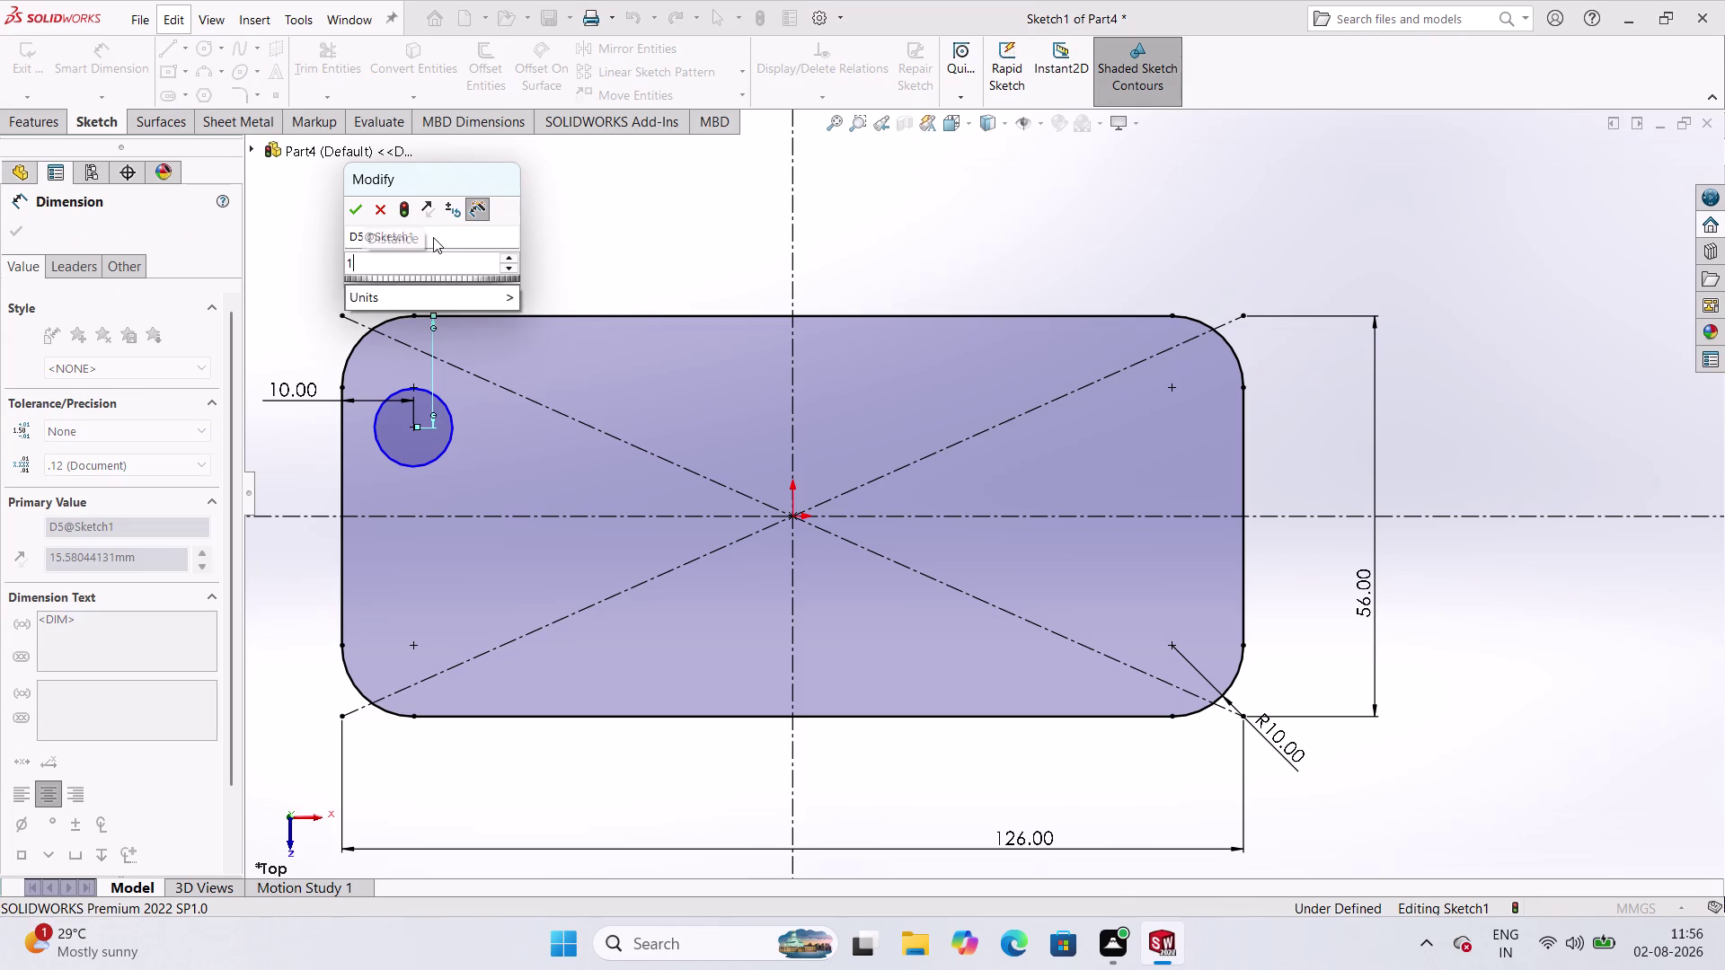
text(5)
key(Return)
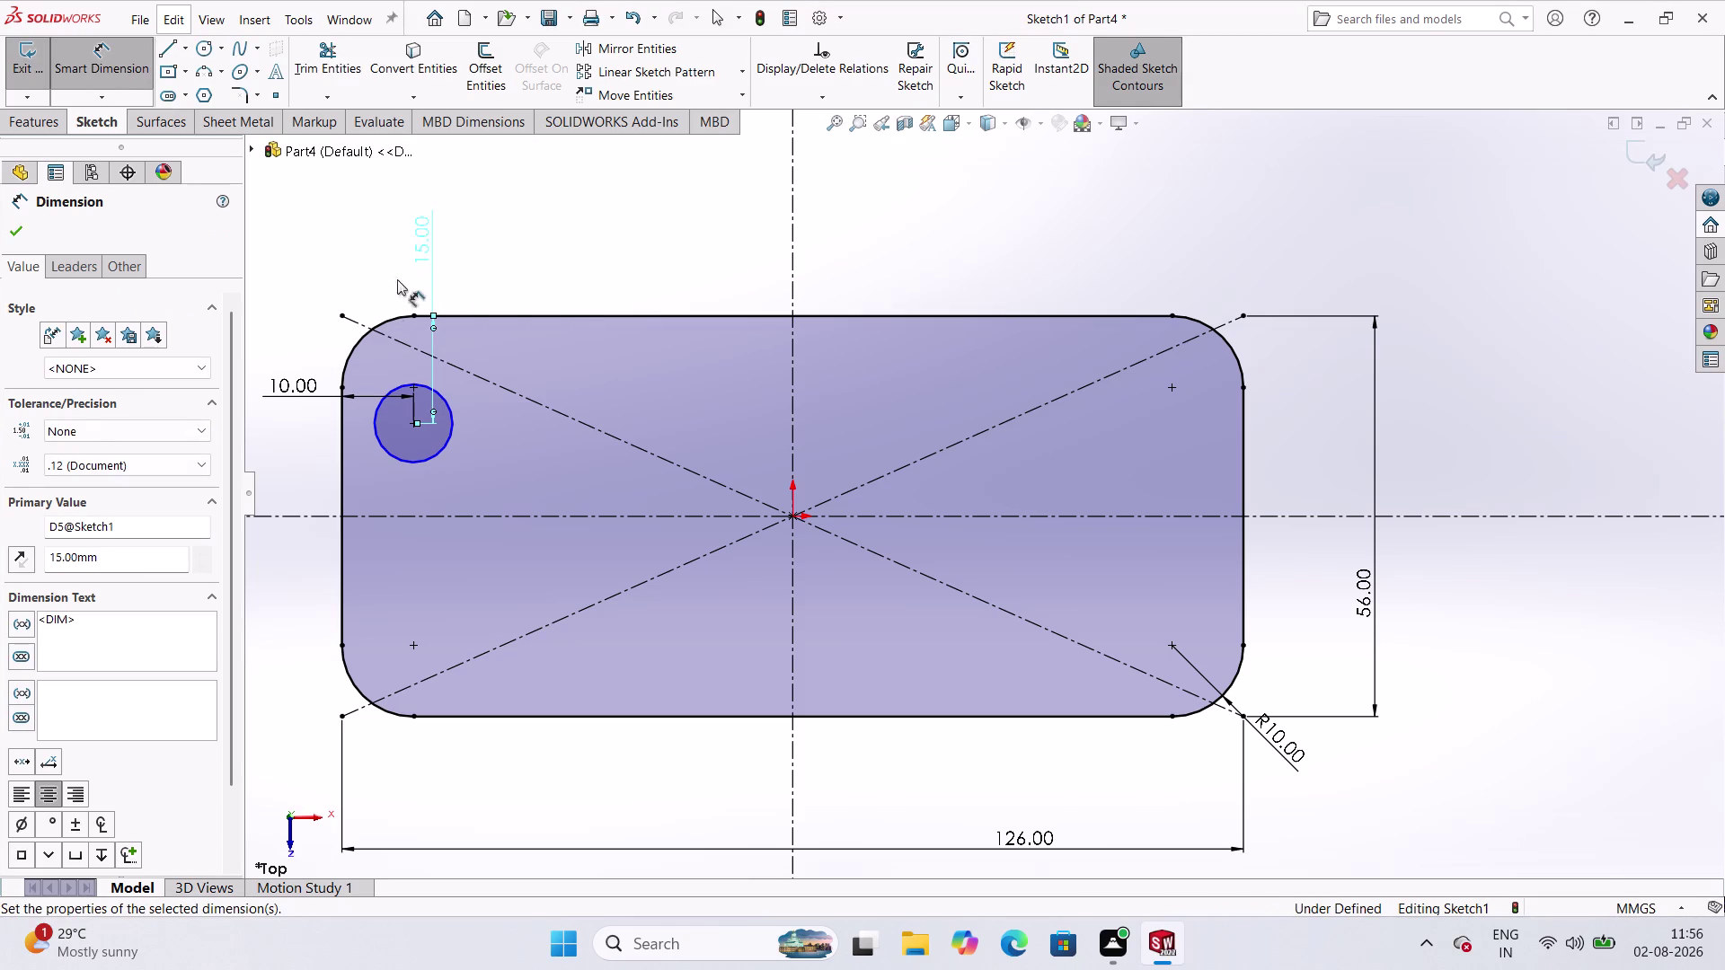
click(386, 210)
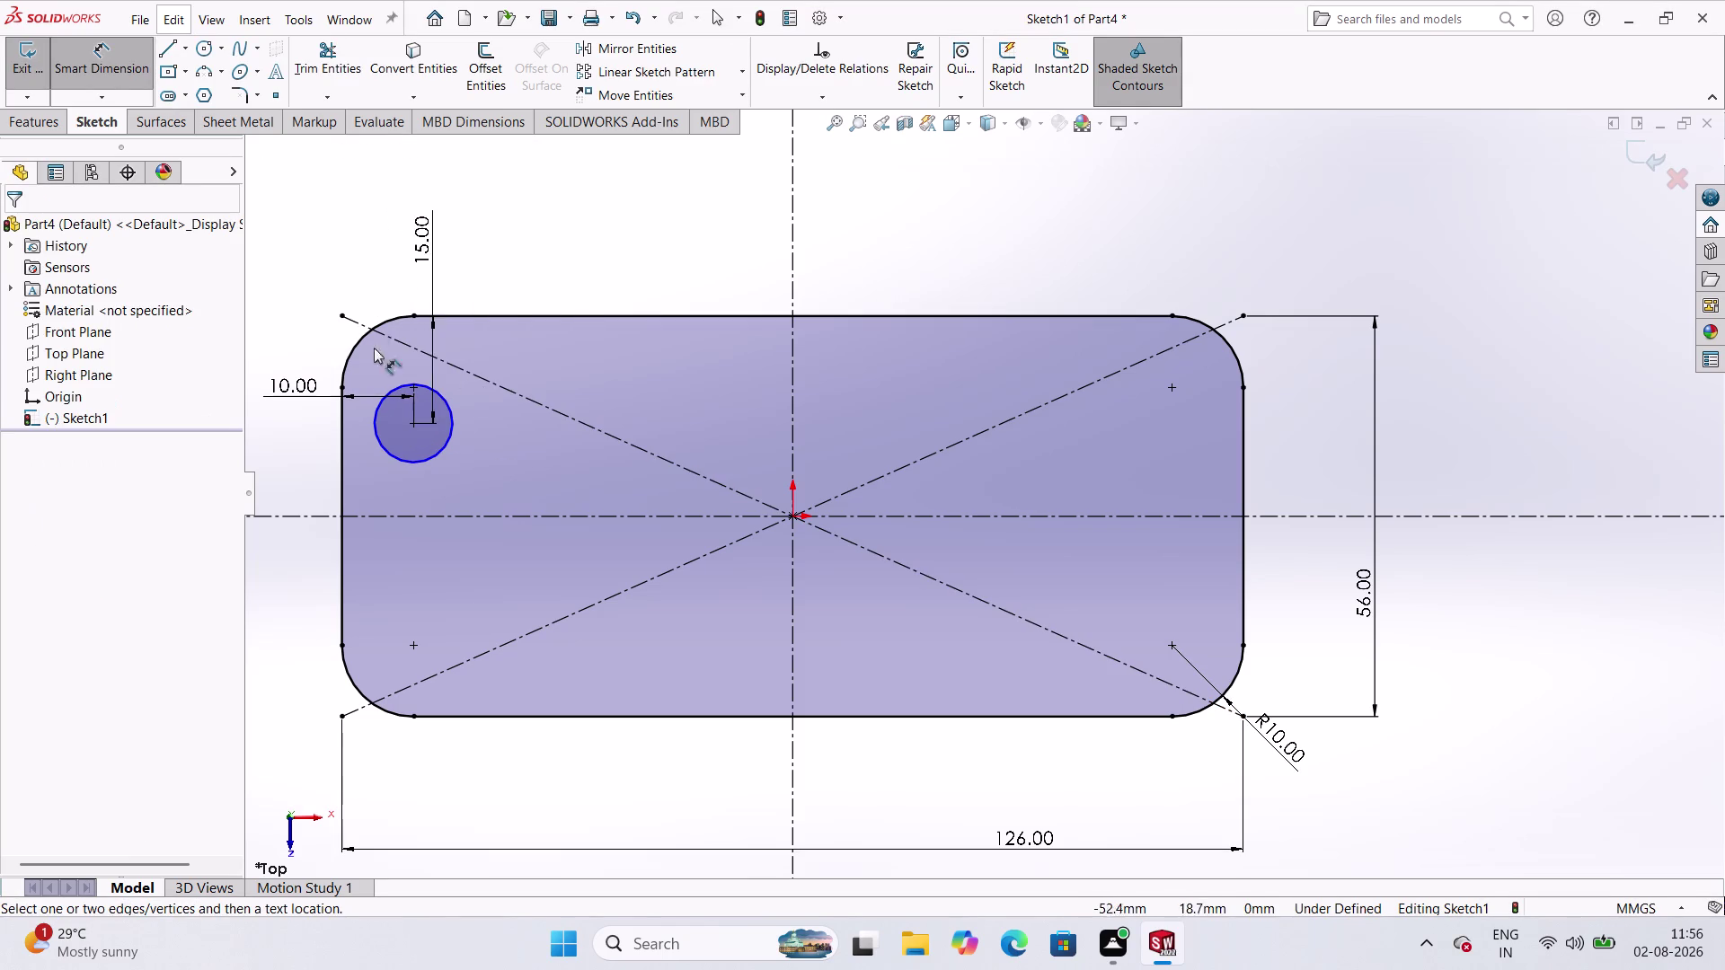
click(88, 55)
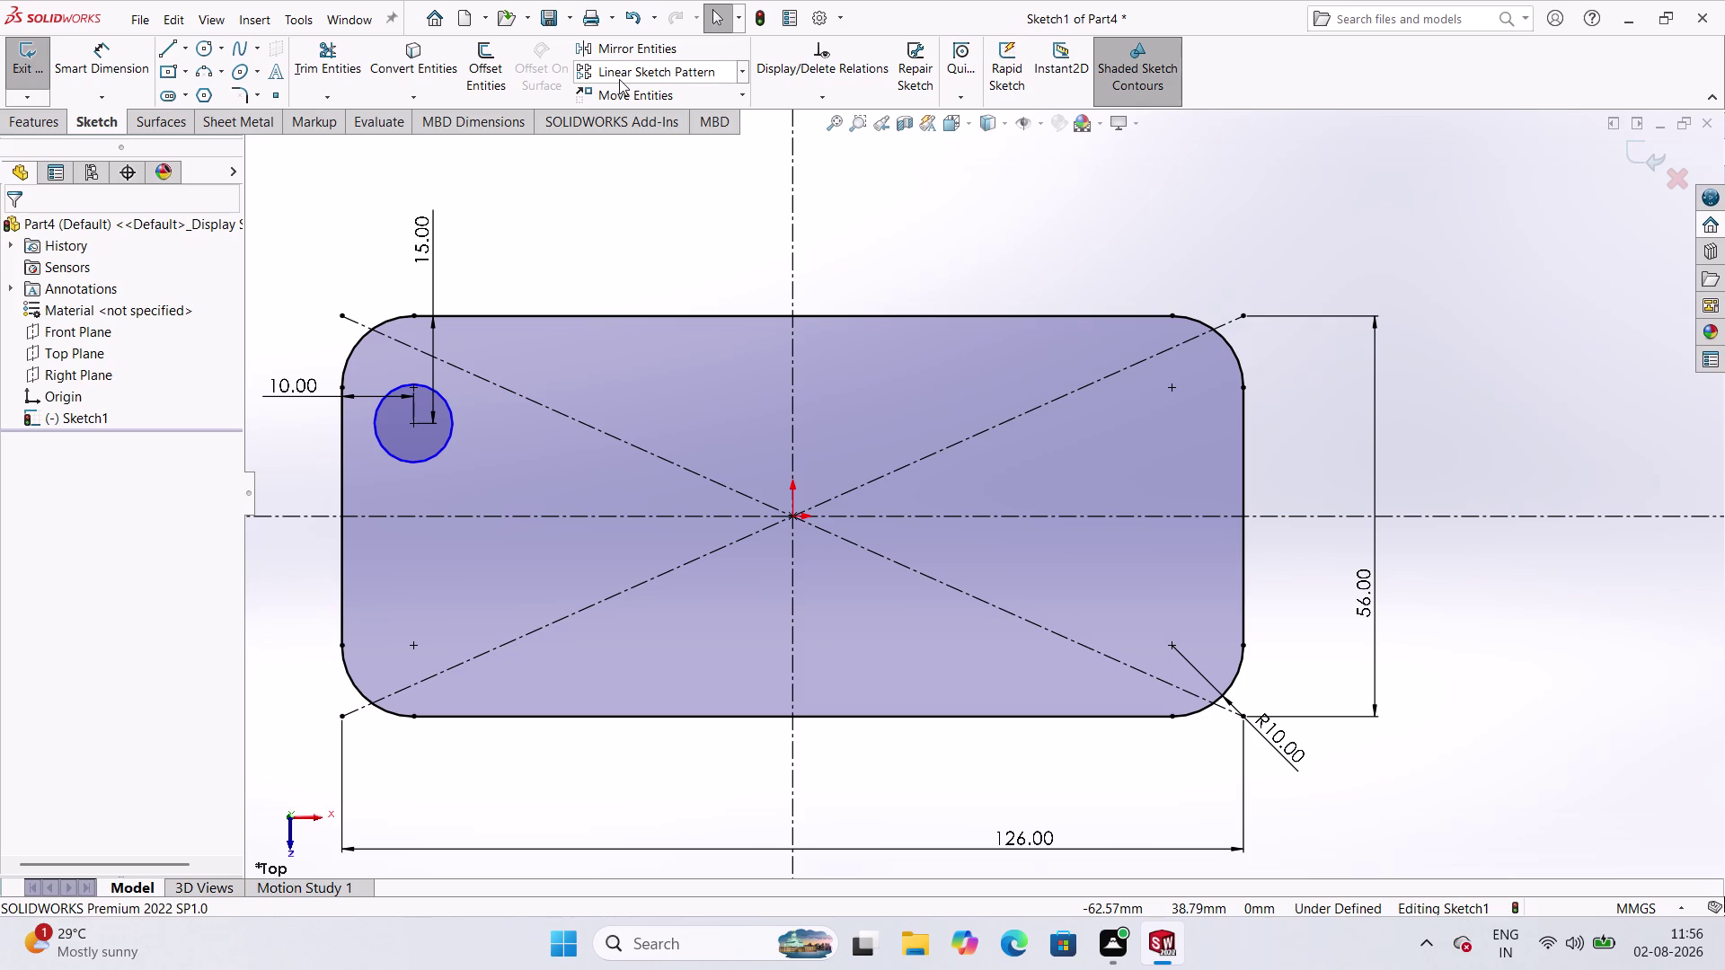
click(607, 39)
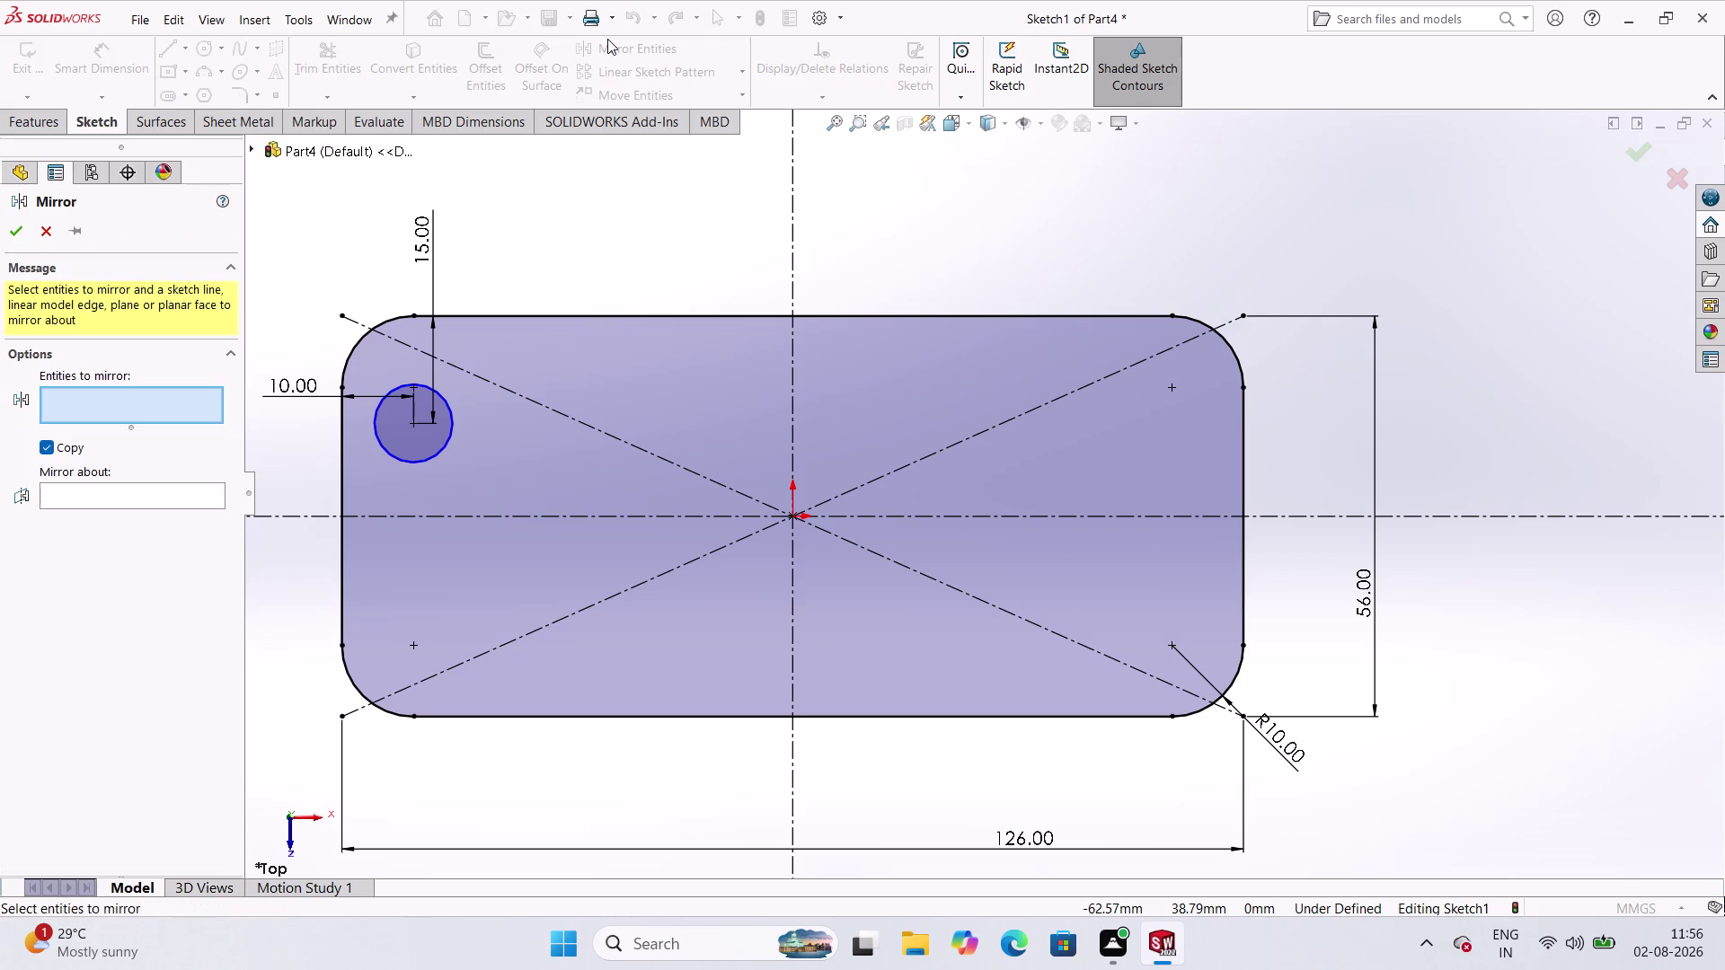
Mirror the top-left hole across the horizontal centerline to create the bottom-left hole.
click(407, 456)
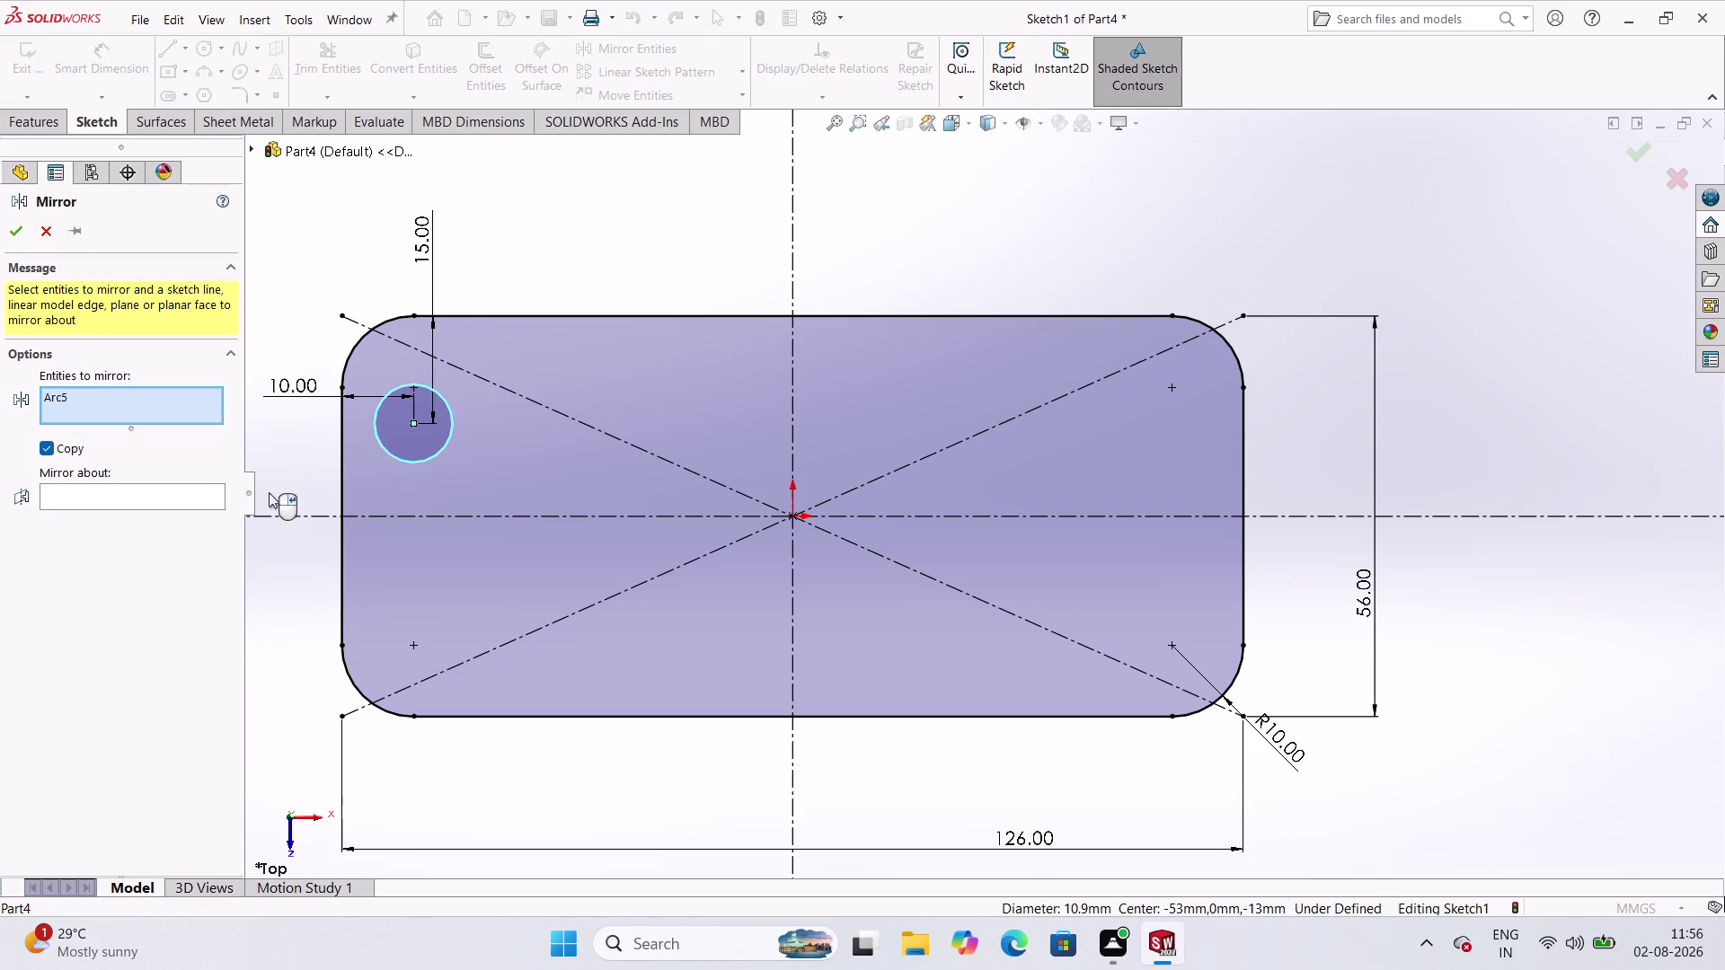
click(142, 506)
click(172, 500)
click(372, 515)
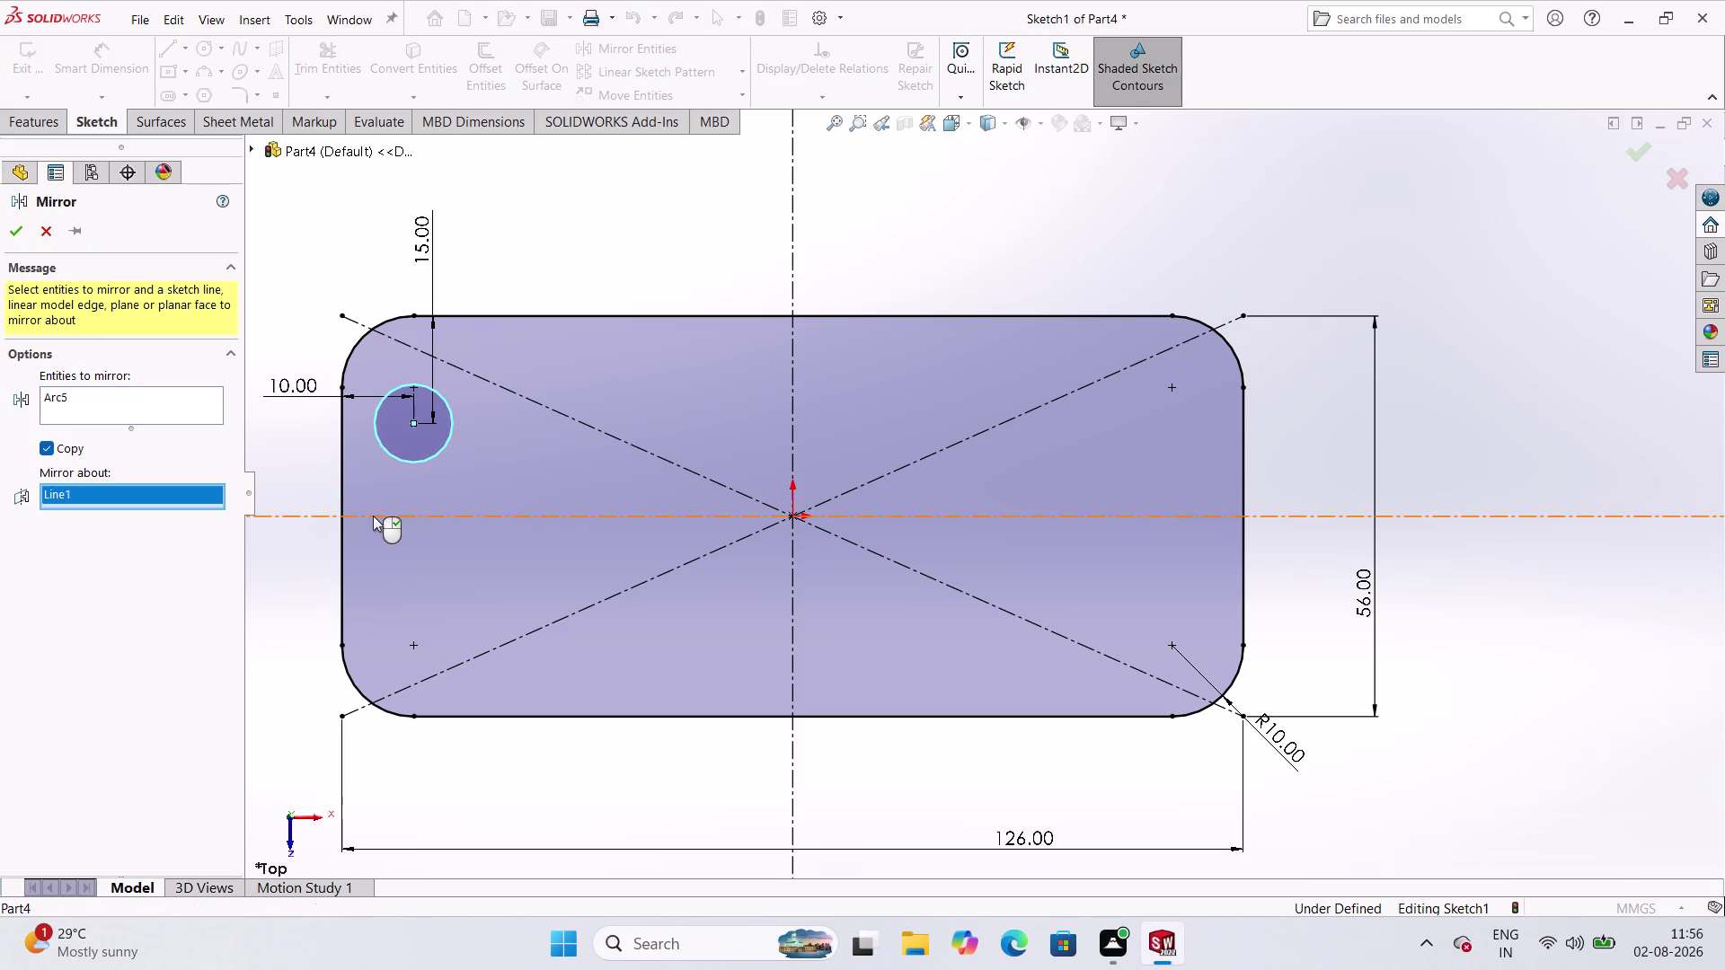
click(22, 223)
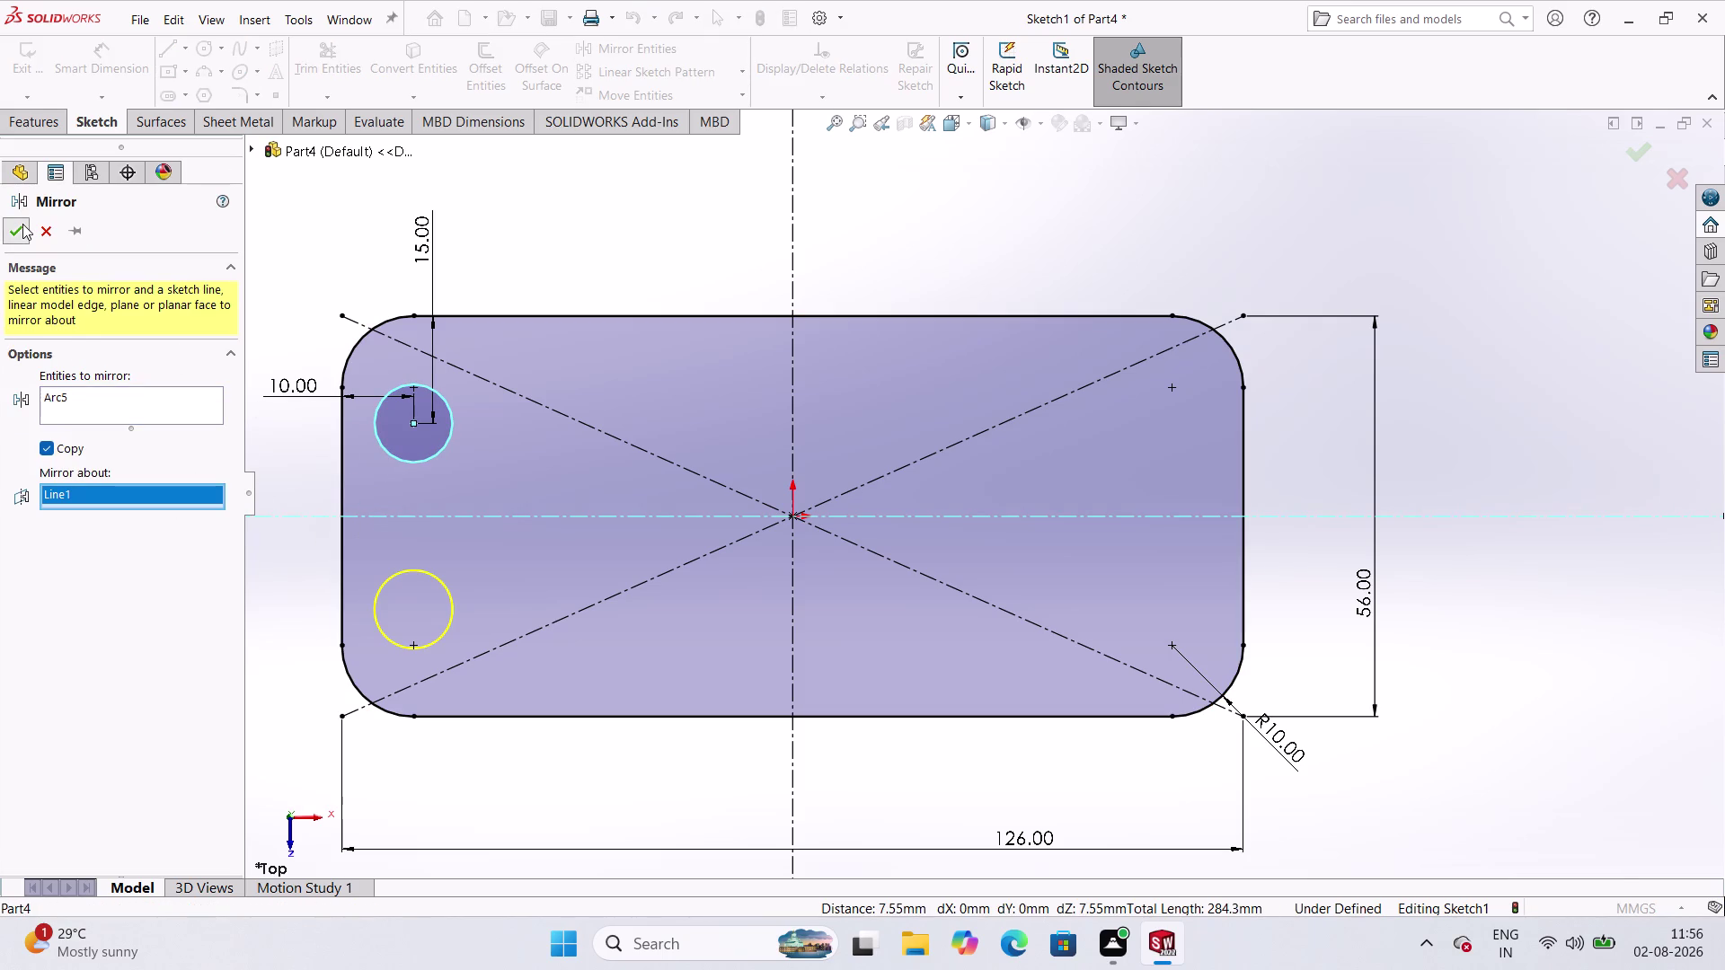
click(609, 48)
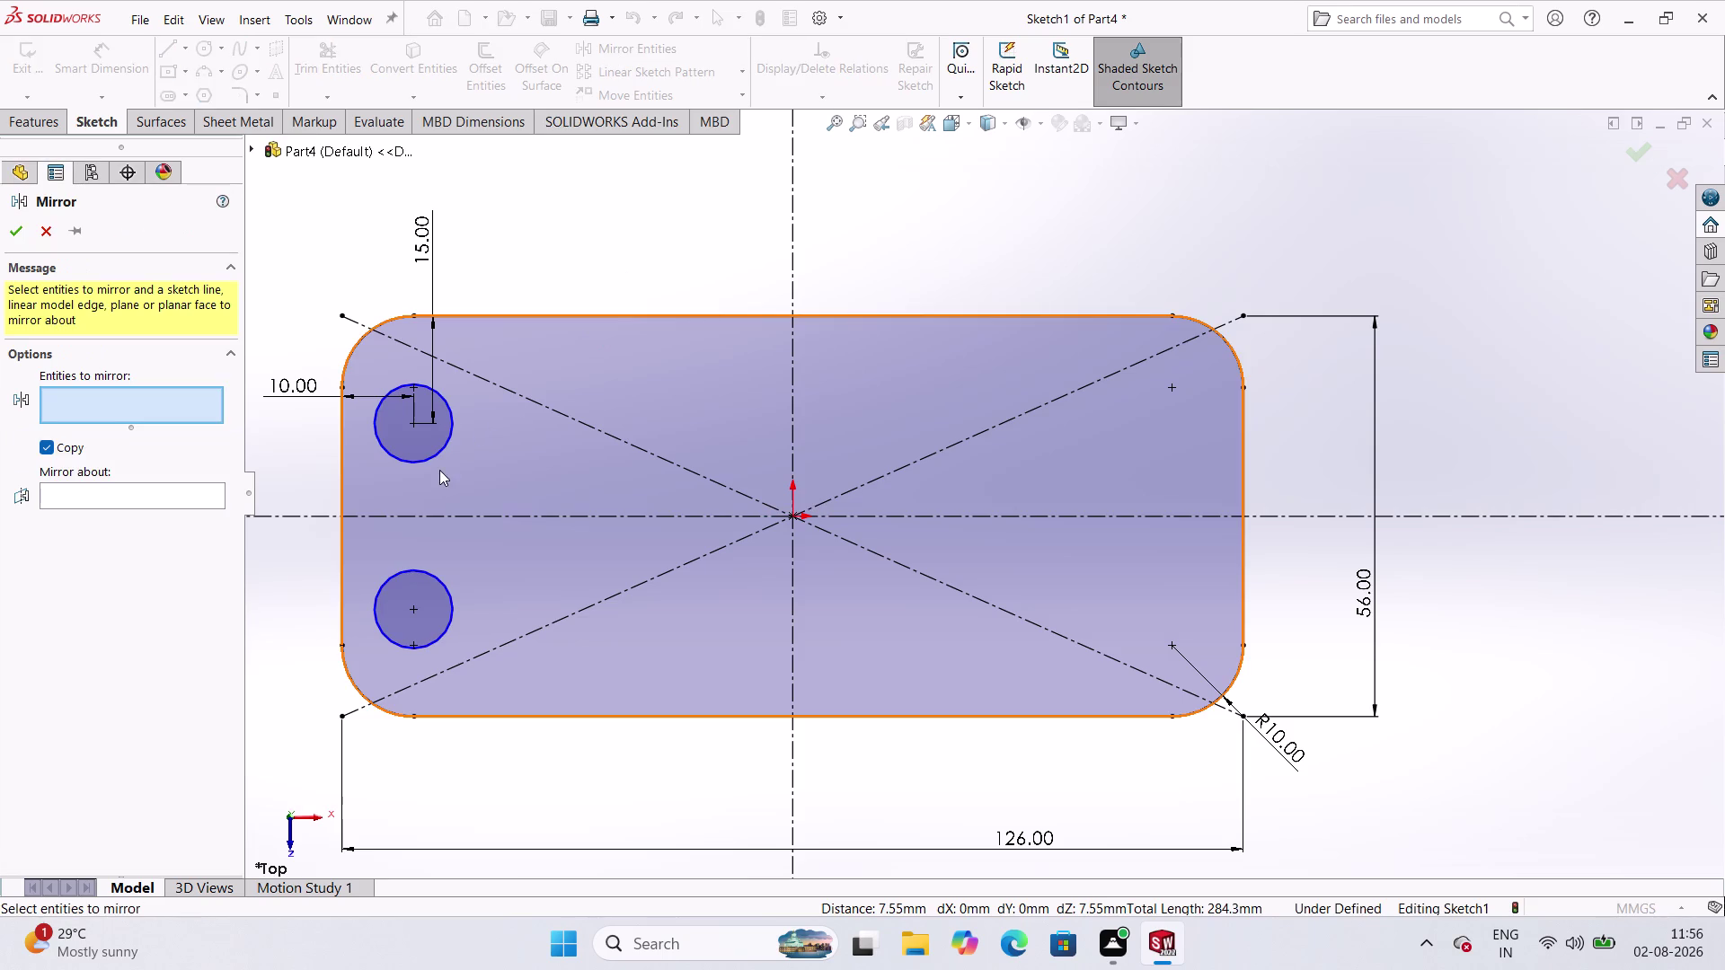
Mirror both left holes across the vertical centerline, then exit the sketch.
click(432, 447)
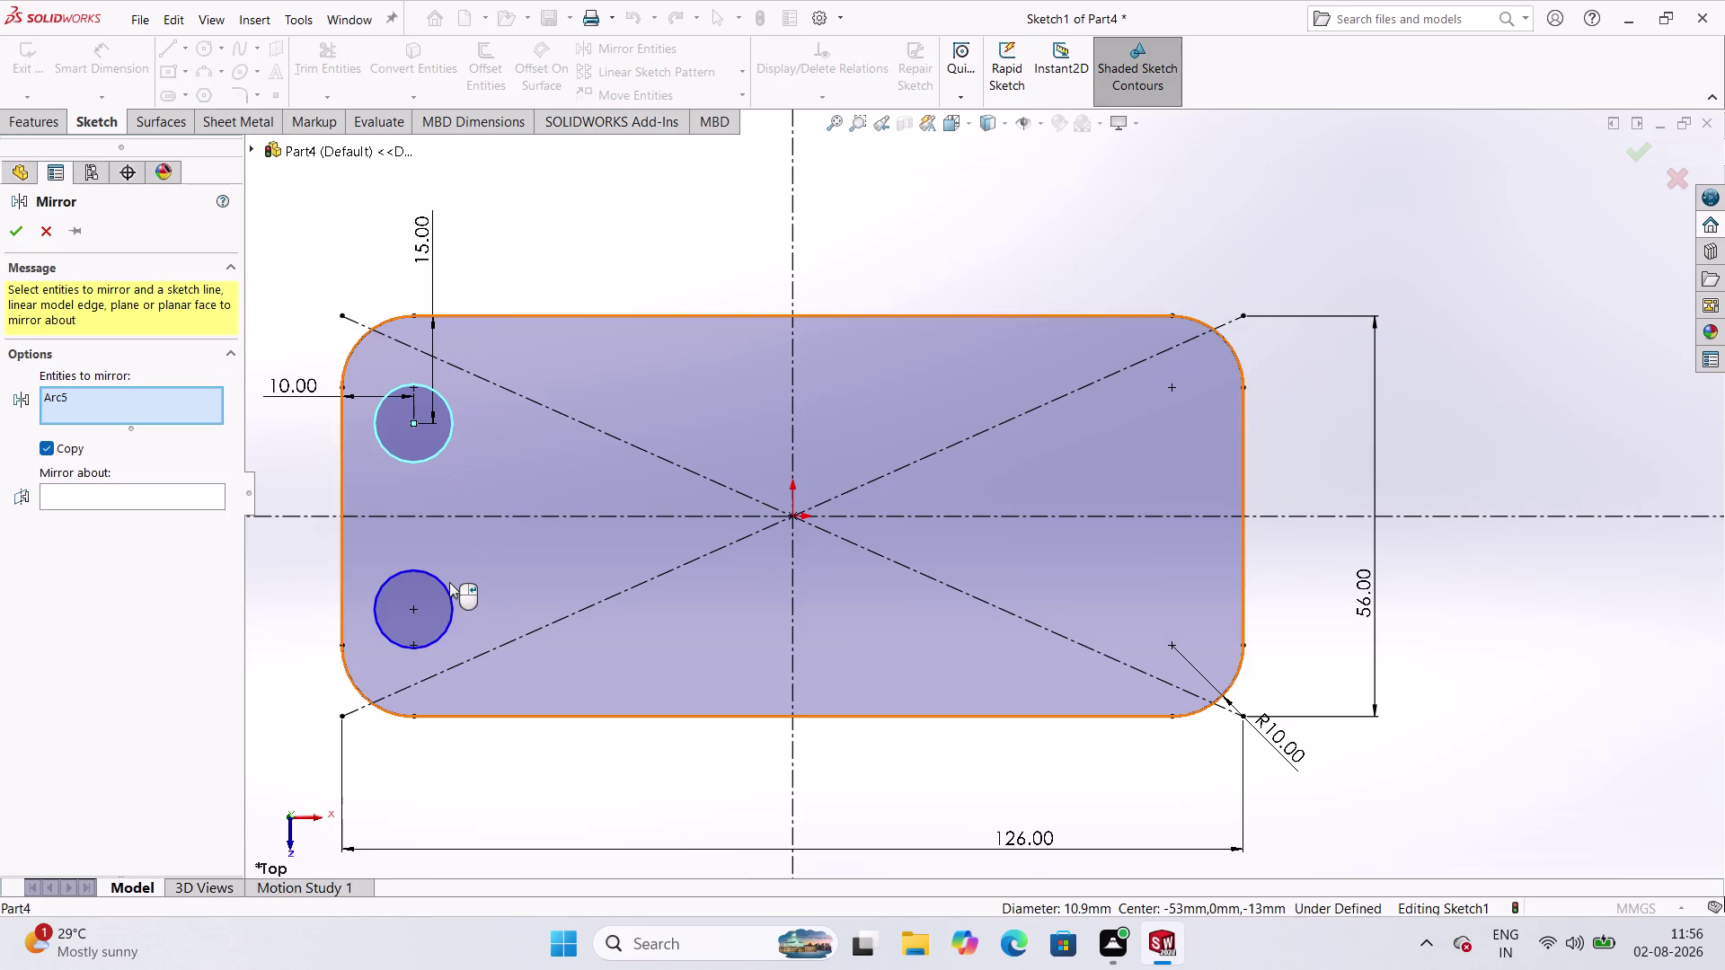
click(435, 581)
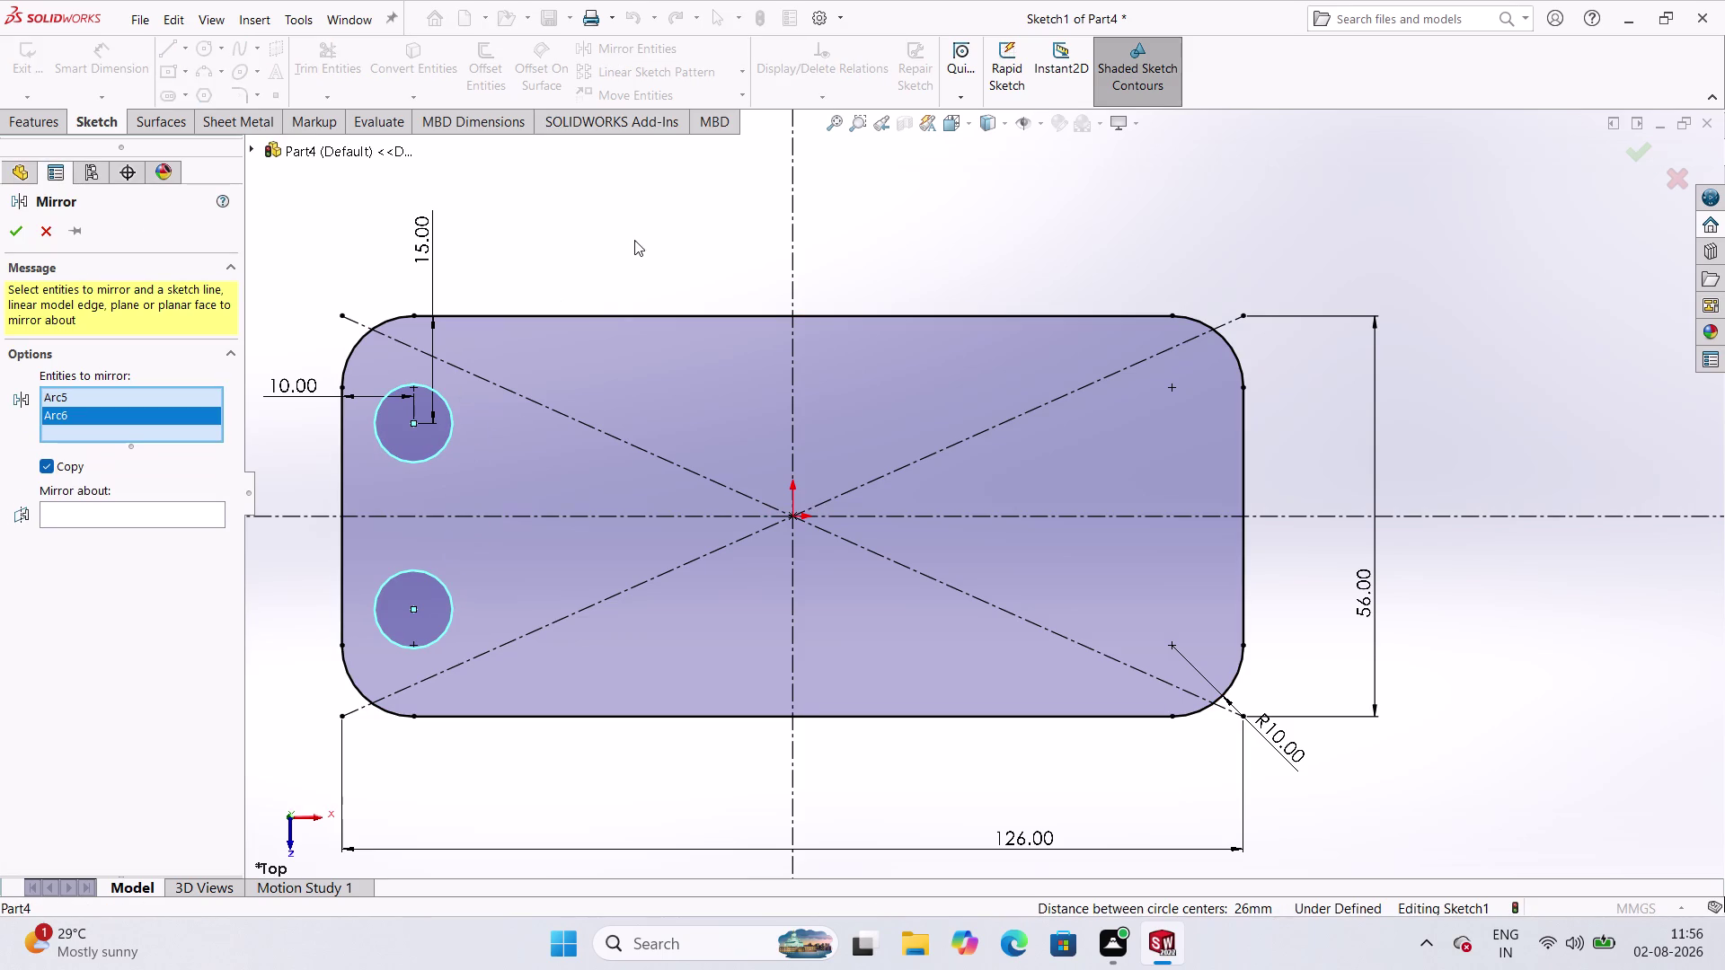
click(103, 508)
click(789, 221)
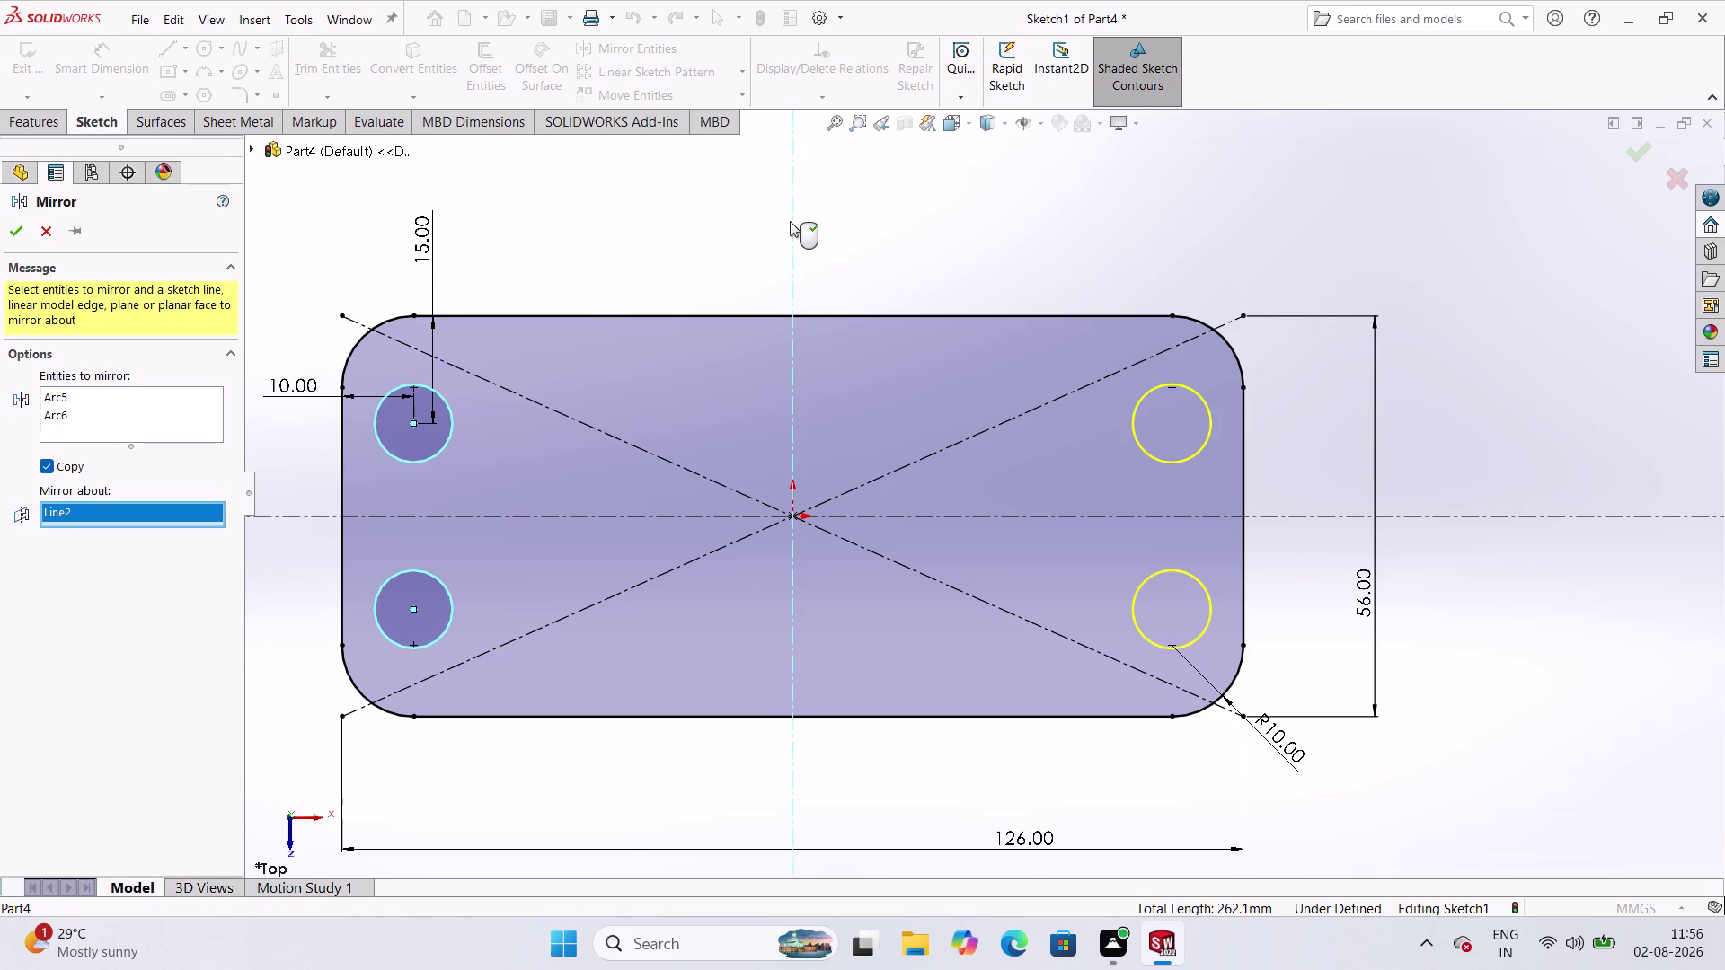
click(7, 226)
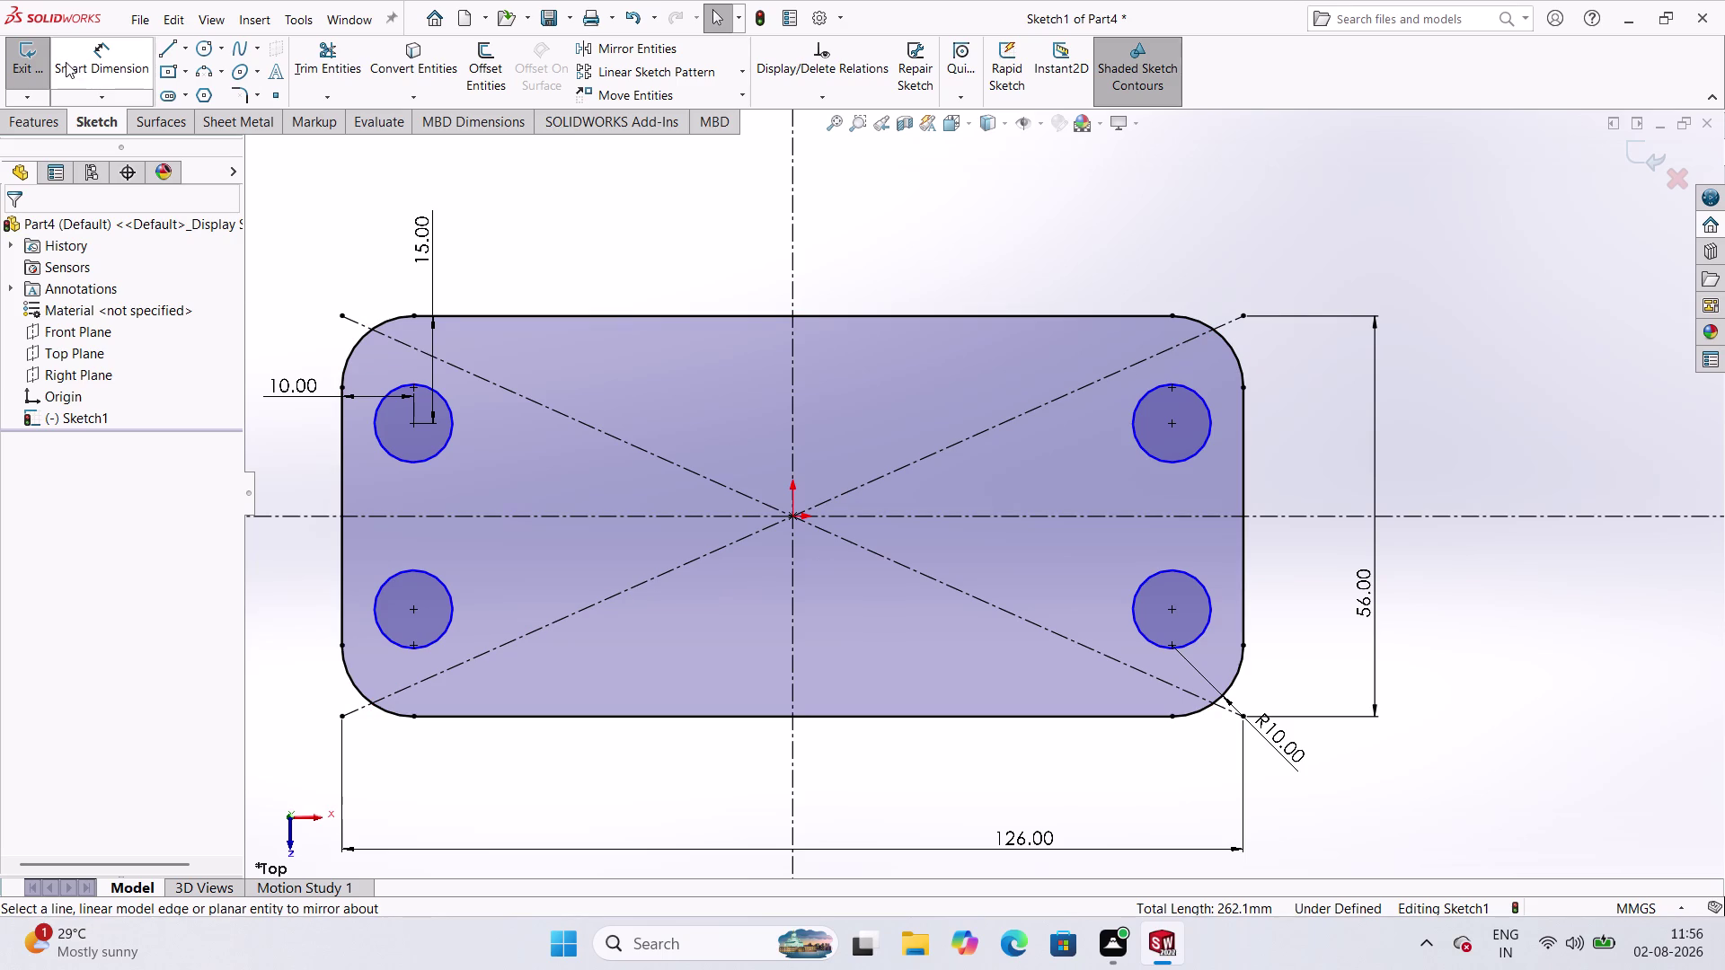
click(488, 212)
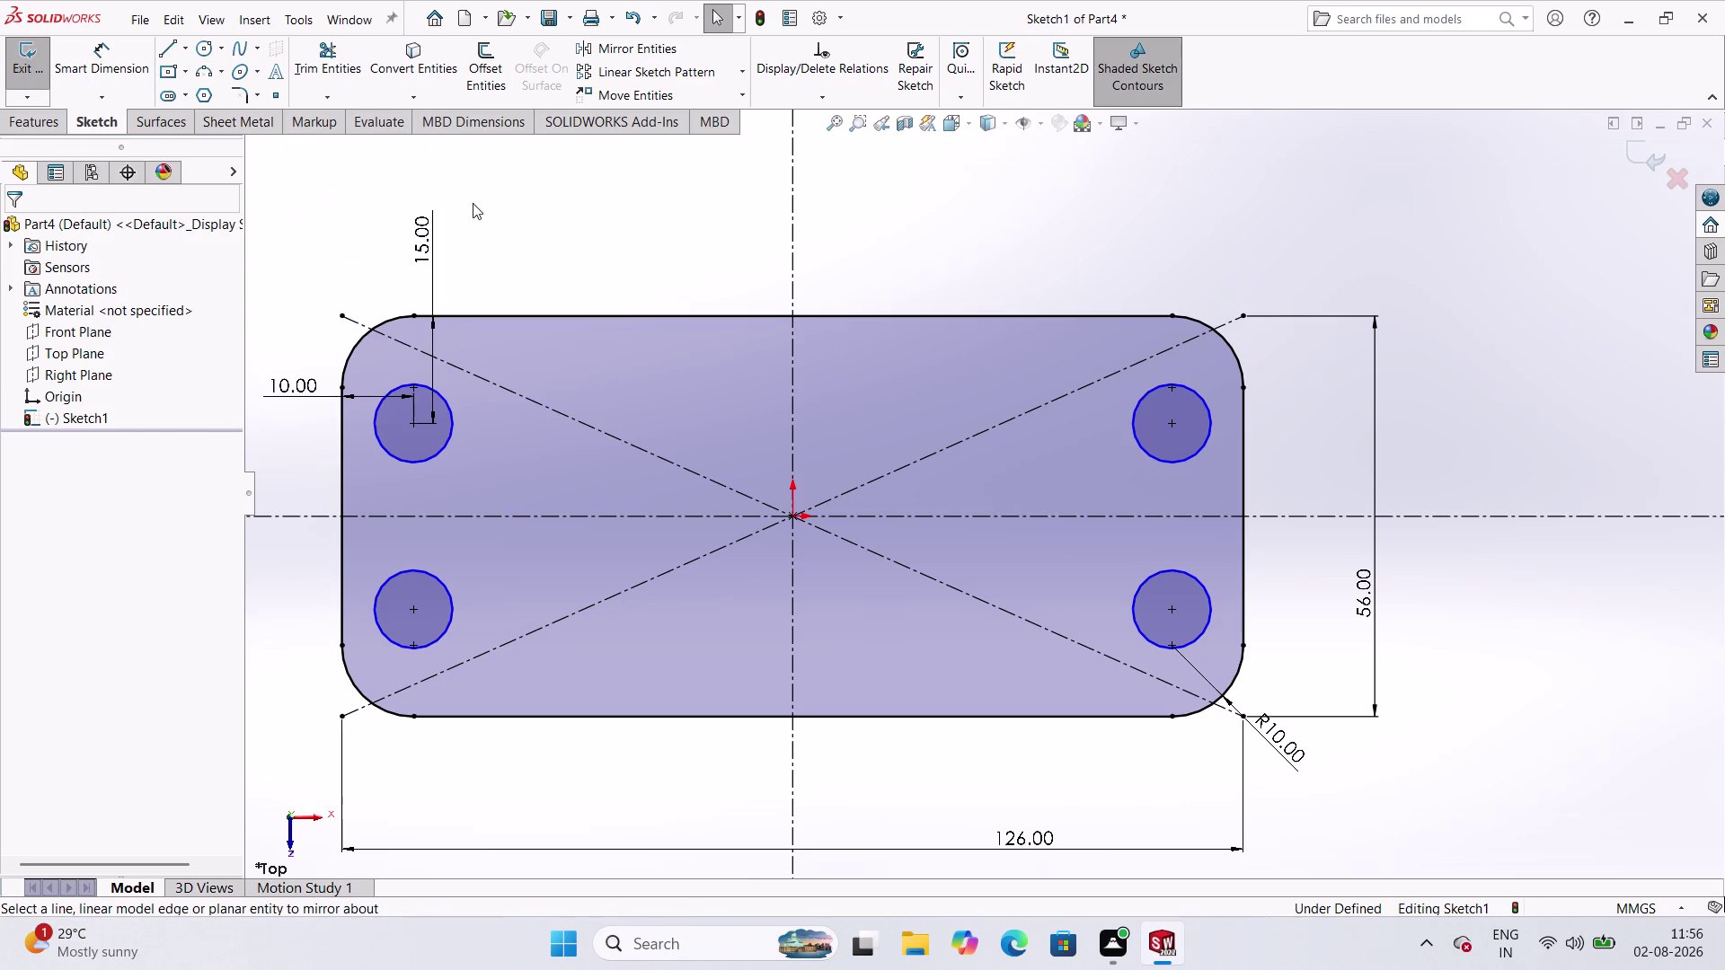
click(37, 62)
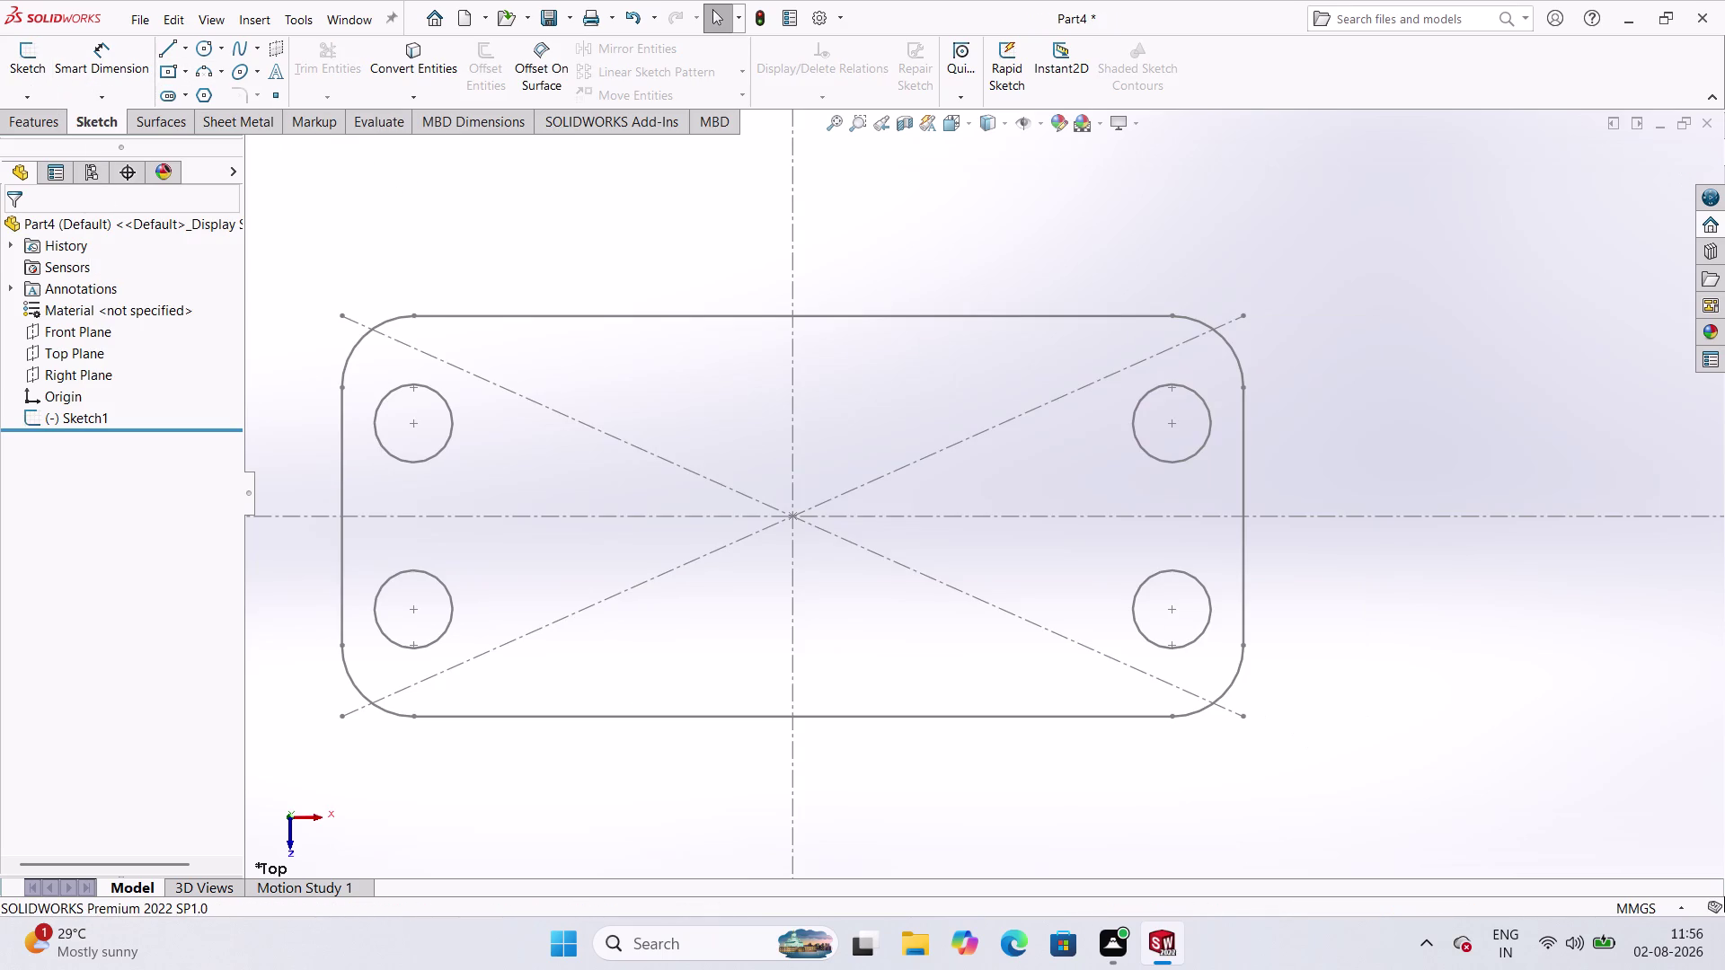
Zoom the view and start Extruded Boss/Base from the Features tab.
scroll(up, 3)
scroll(down, 3)
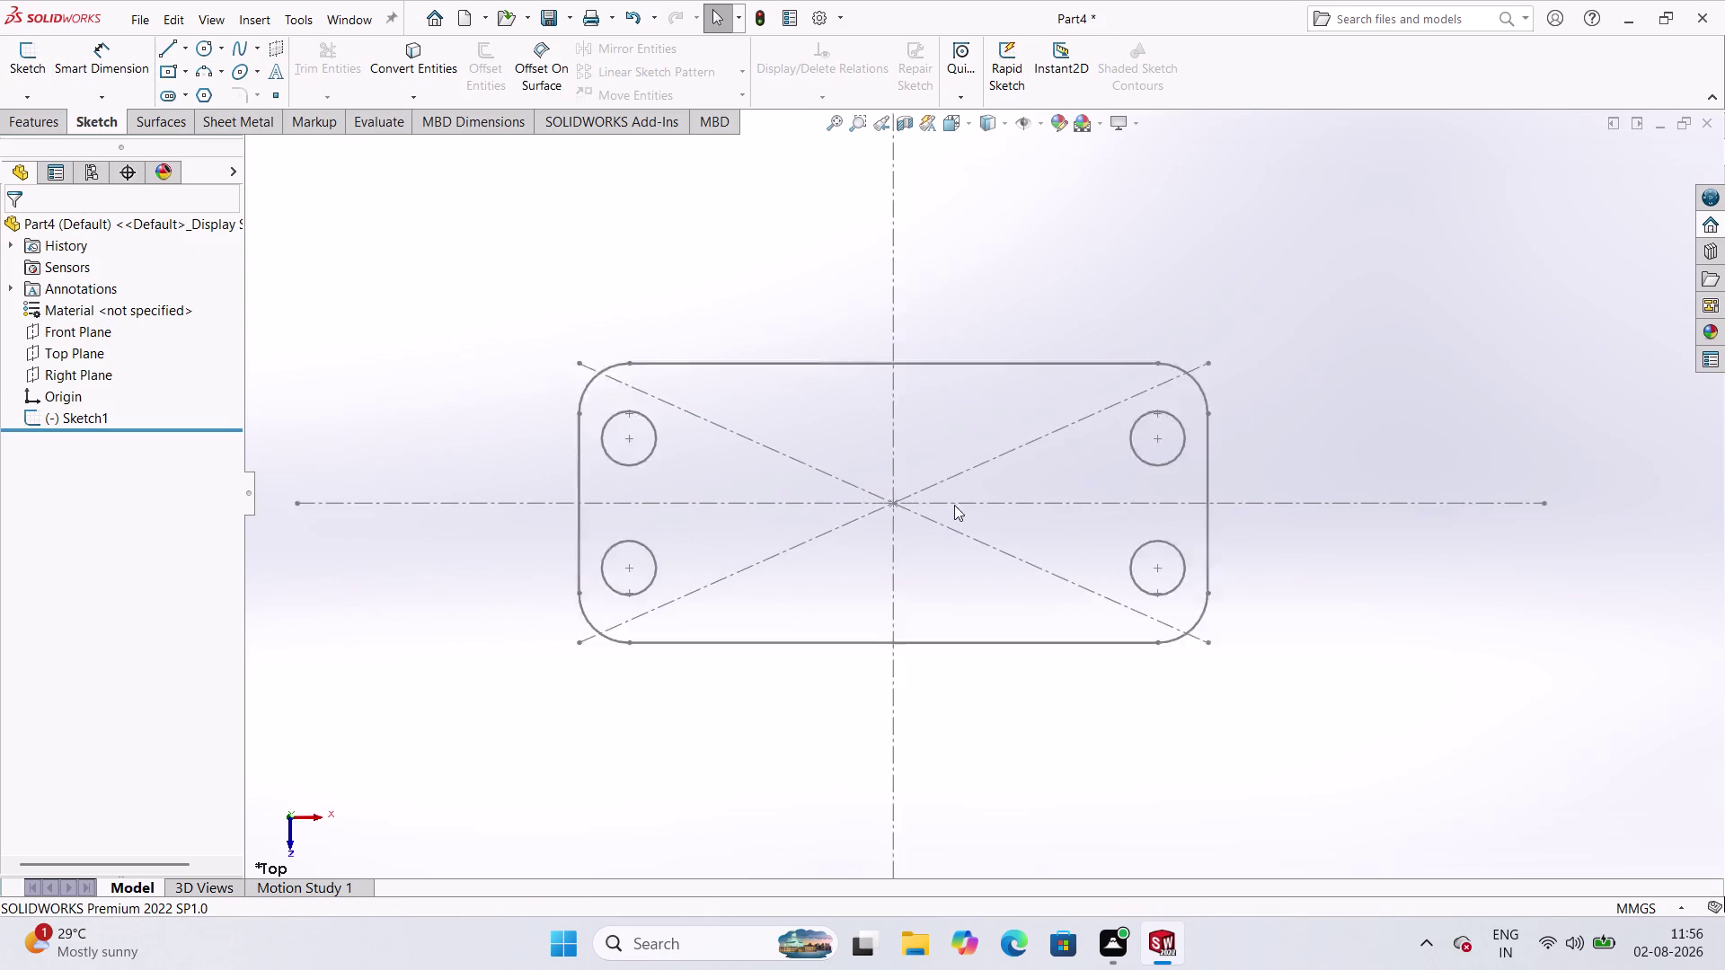
scroll(up, 3)
scroll(down, 3)
scroll(down, 3)
scroll(up, 3)
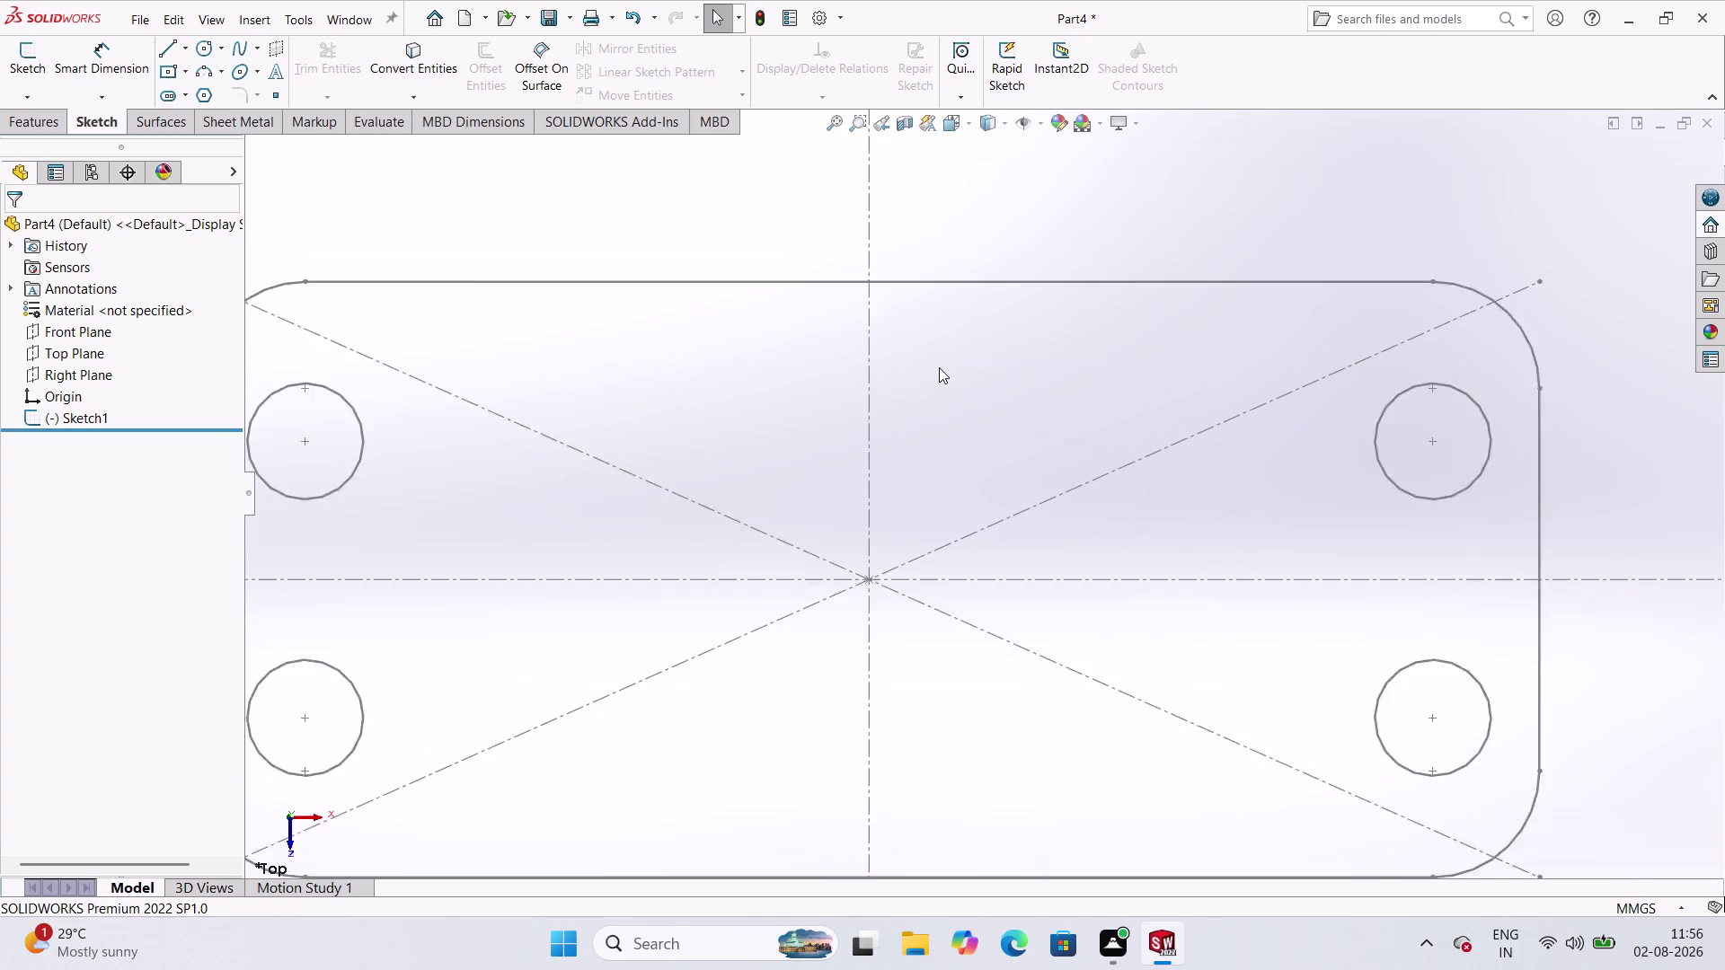
scroll(up, 3)
scroll(up, 3)
scroll(down, 3)
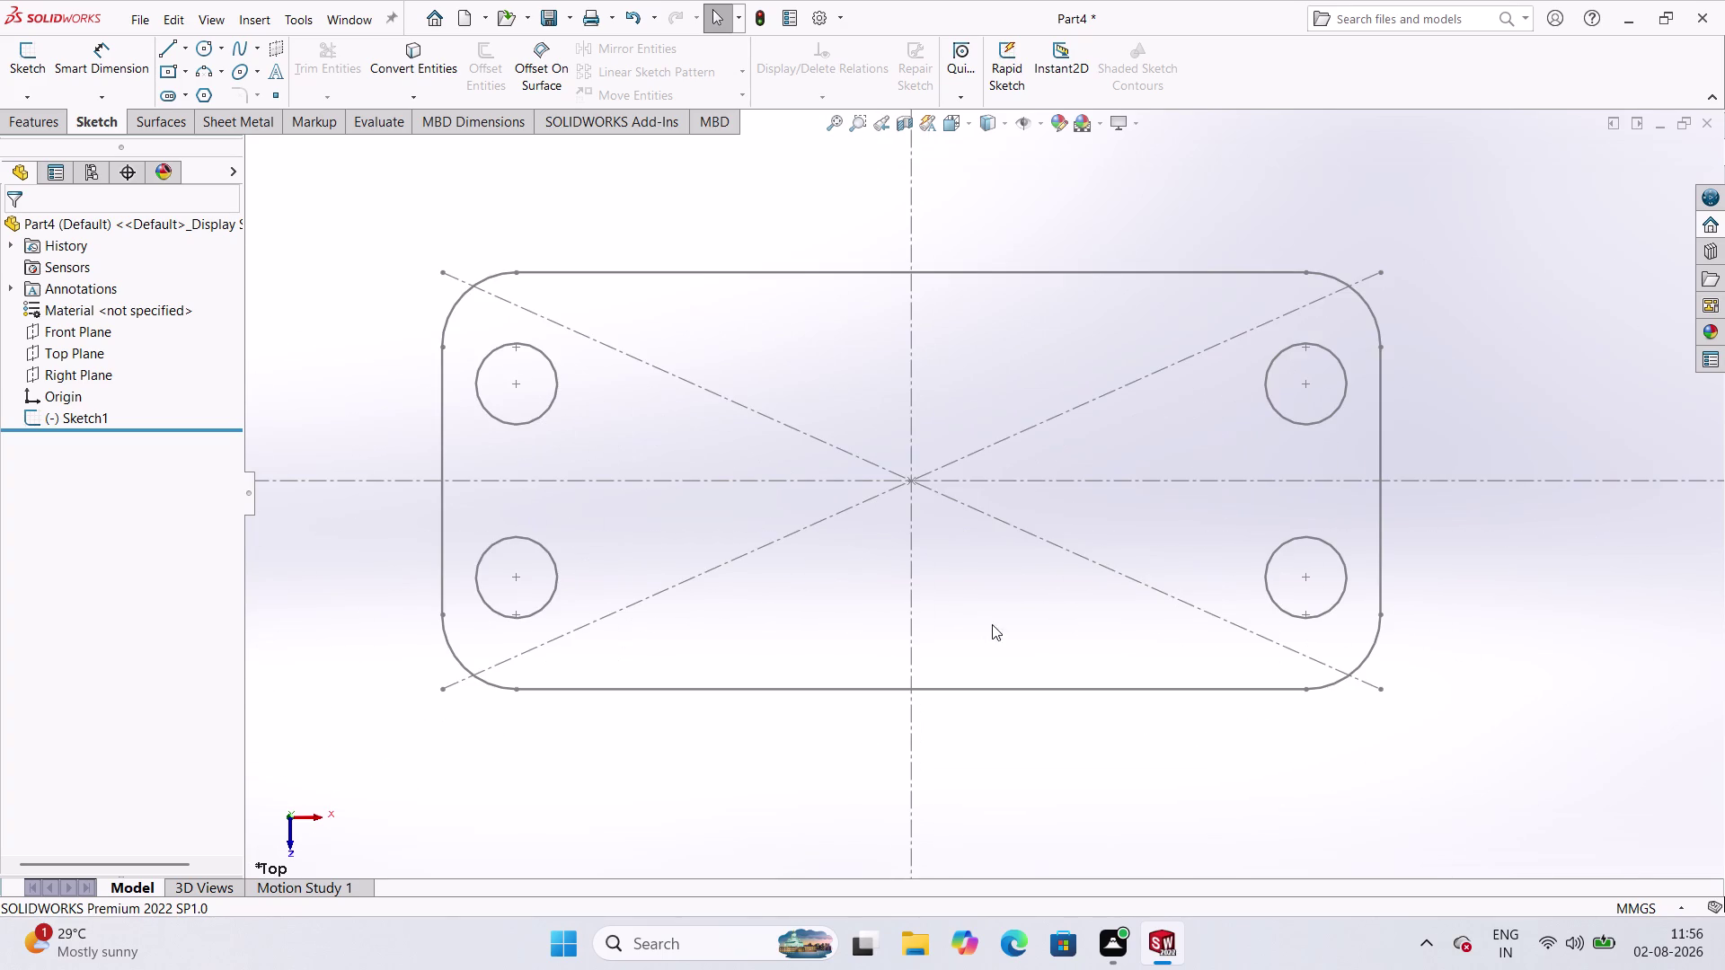
click(49, 123)
click(37, 82)
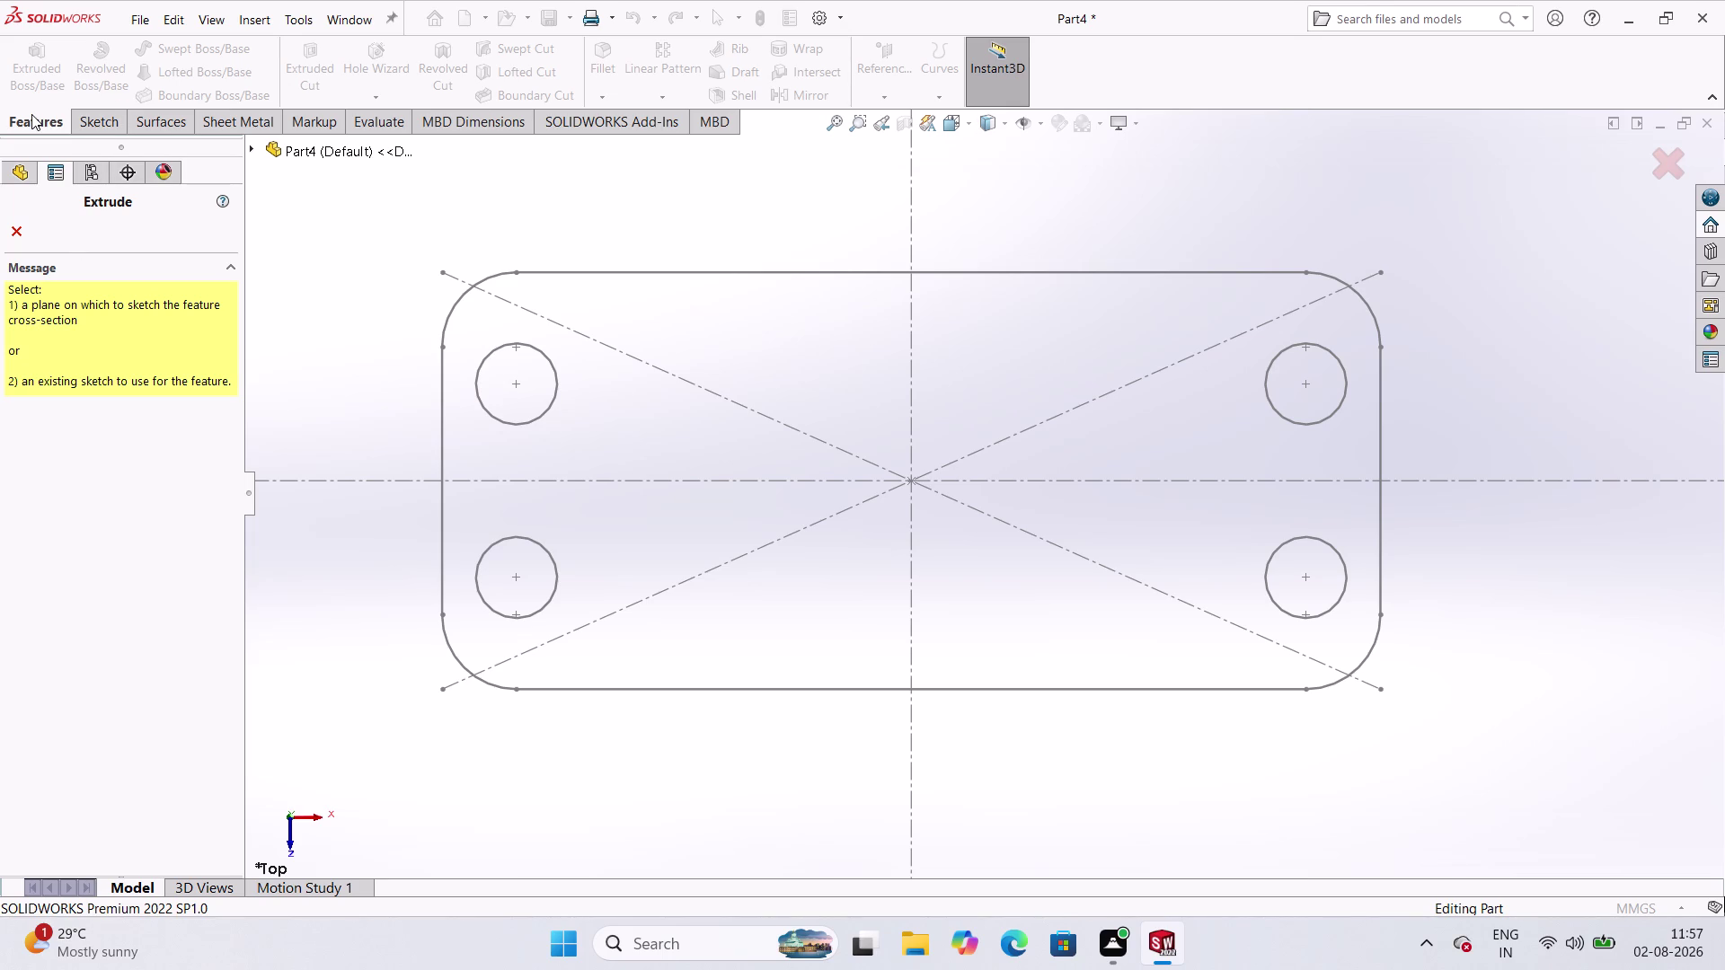
Extrude Sketch1 as an 8 mm thick mid-plane Boss-Extrude.
click(286, 151)
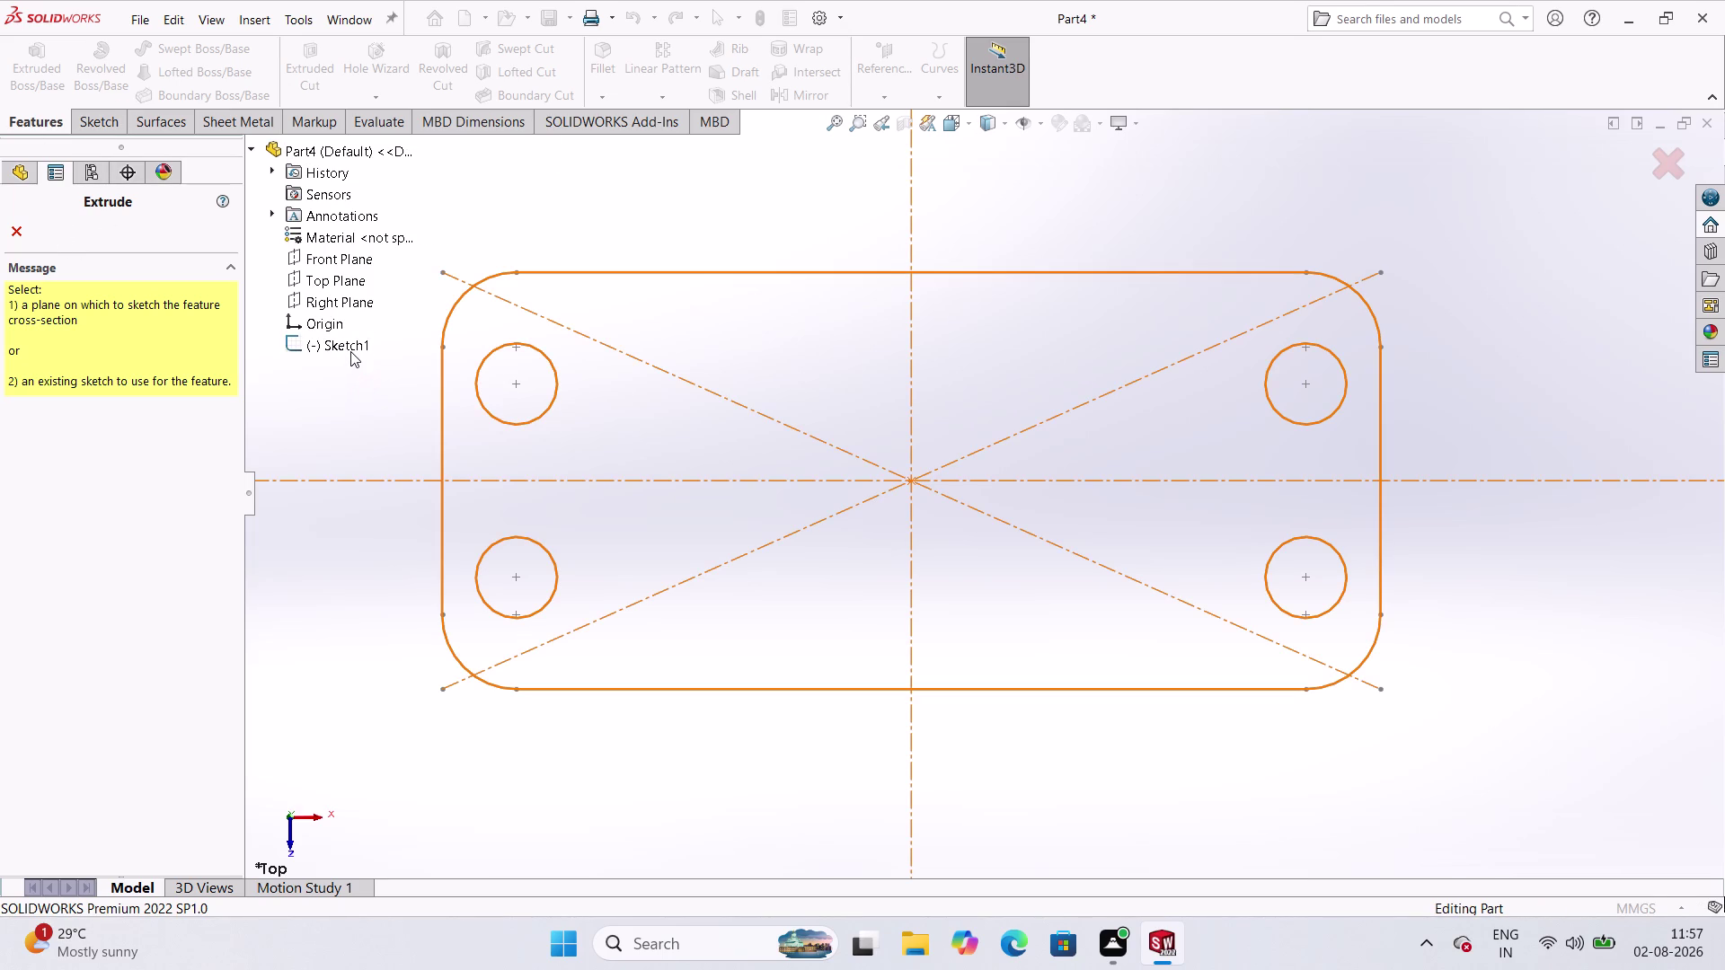
click(350, 352)
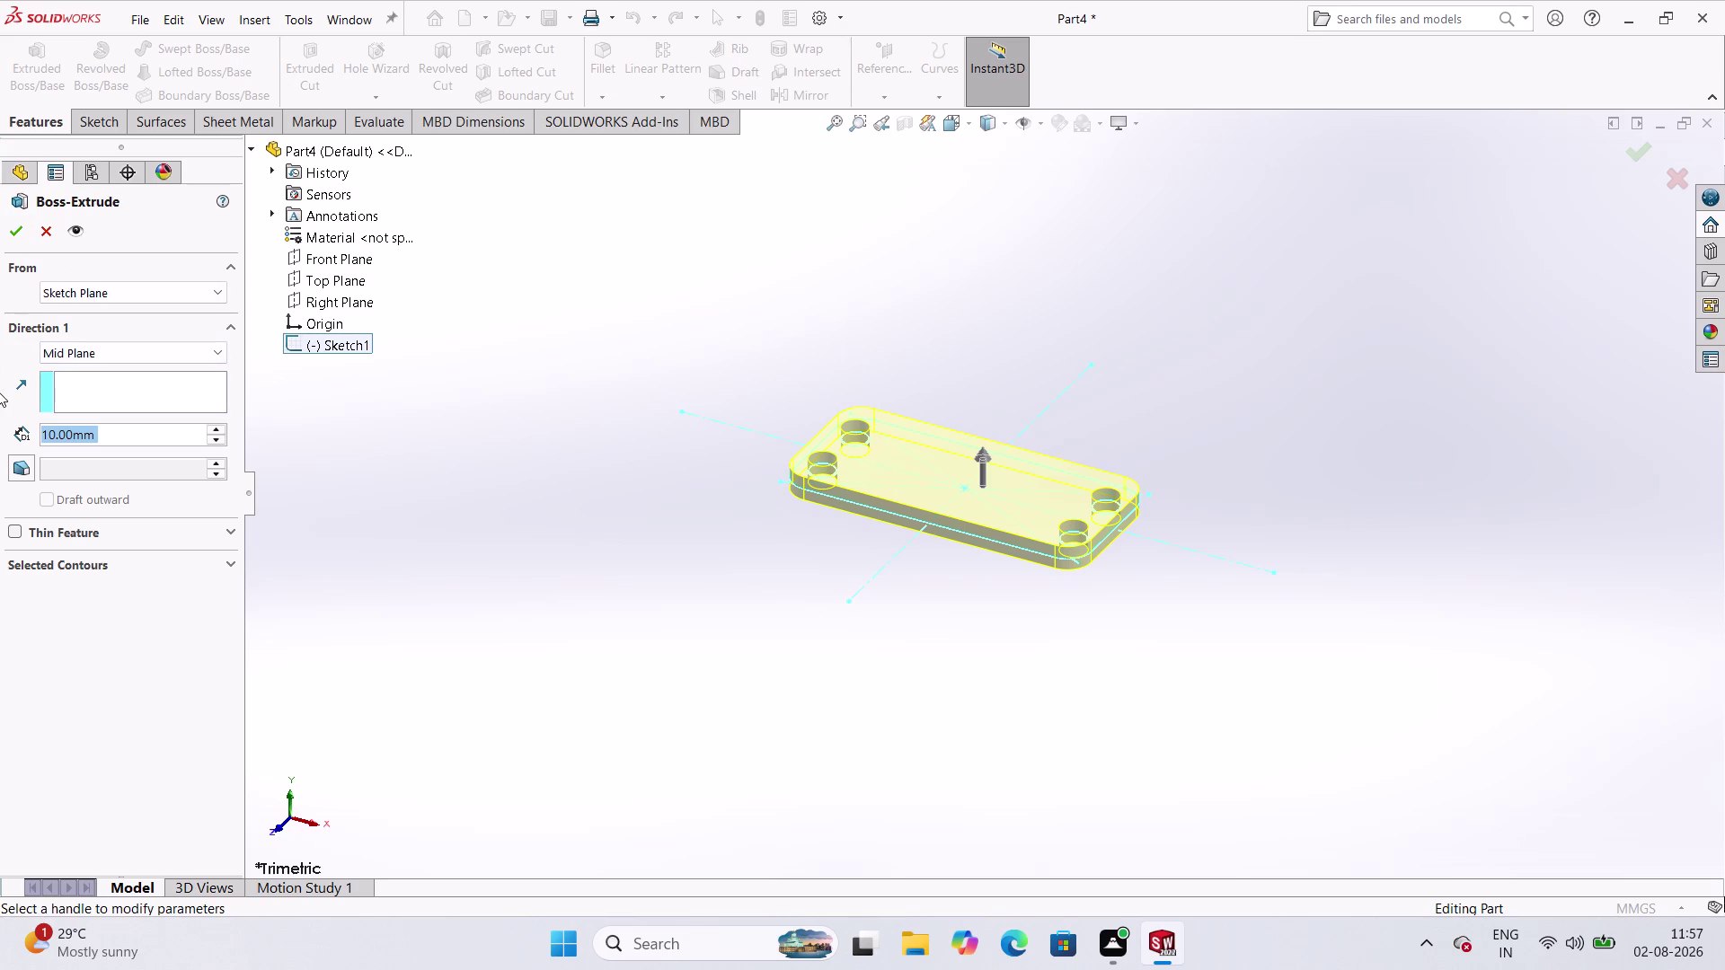
key(8)
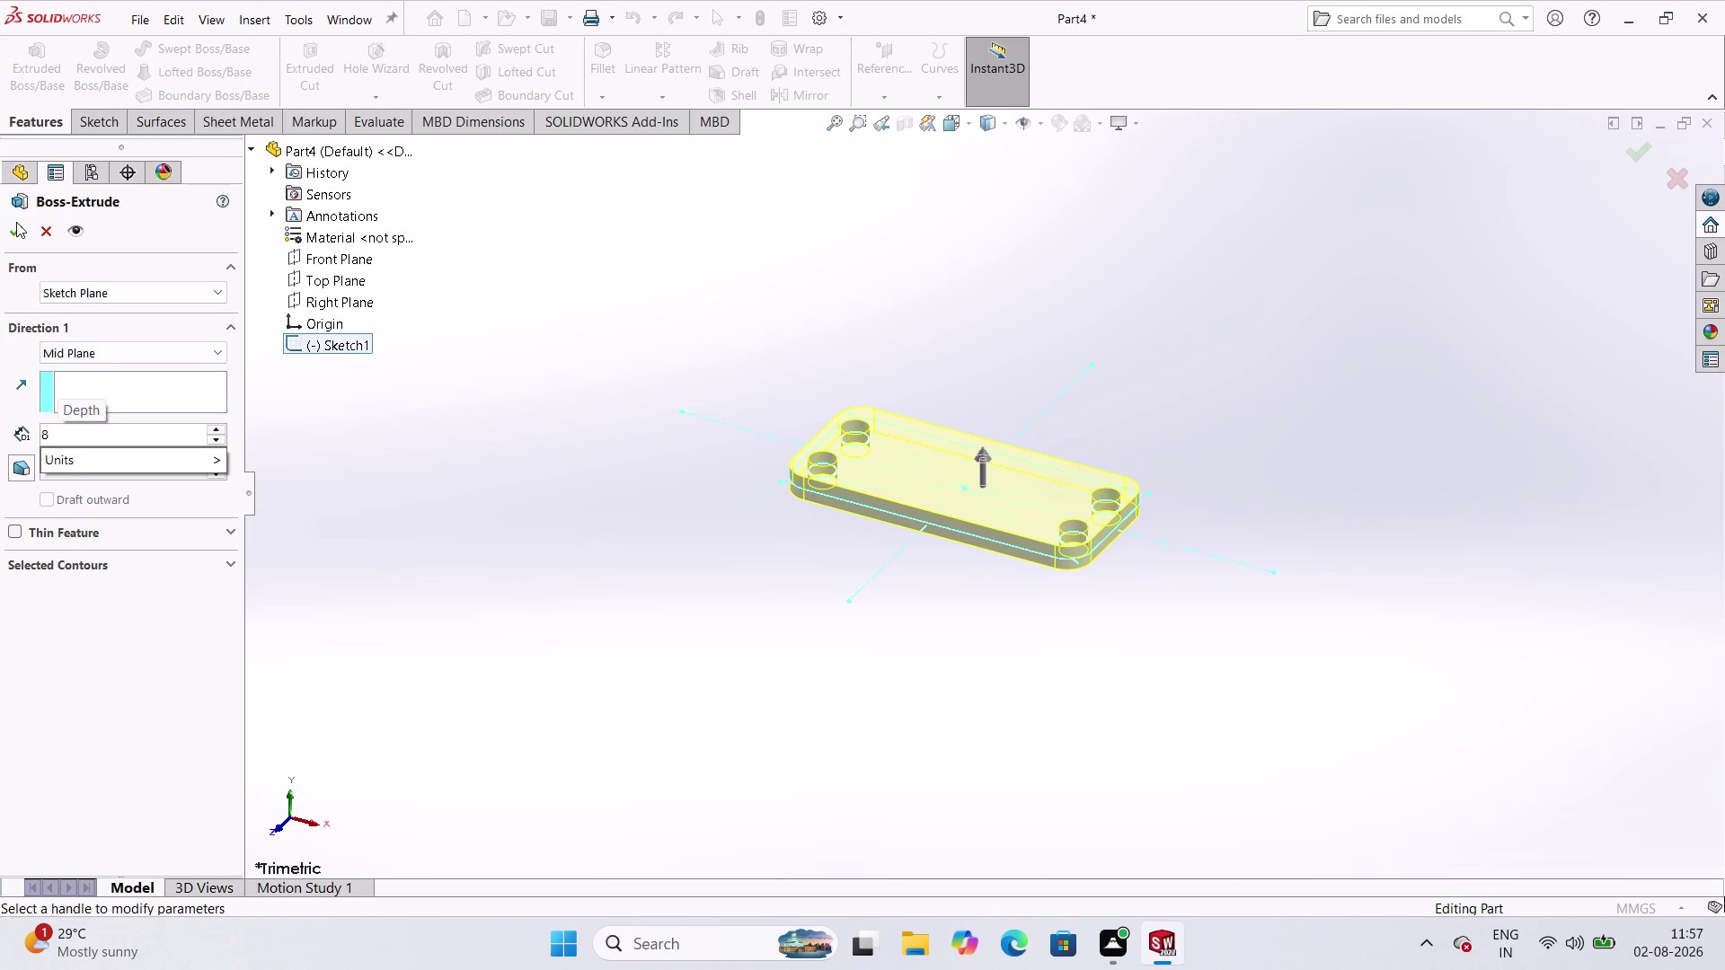
click(16, 222)
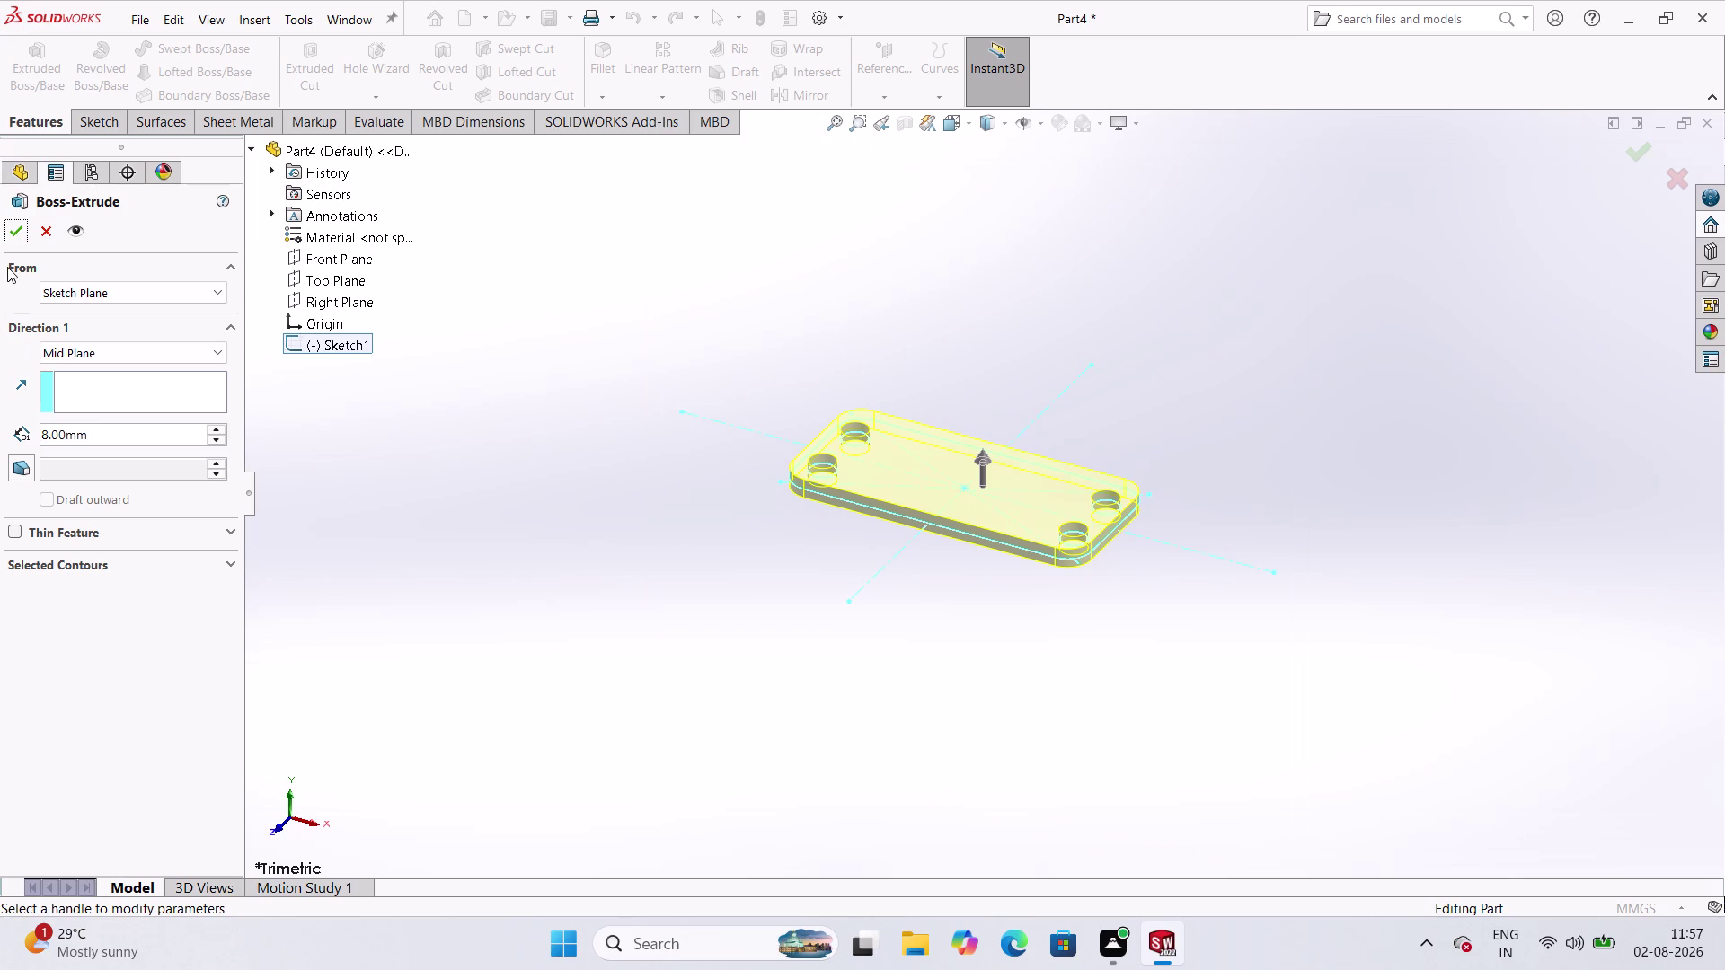
click(15, 237)
Look over the extruded plate and start a new sketch.
drag(487, 512, 505, 535)
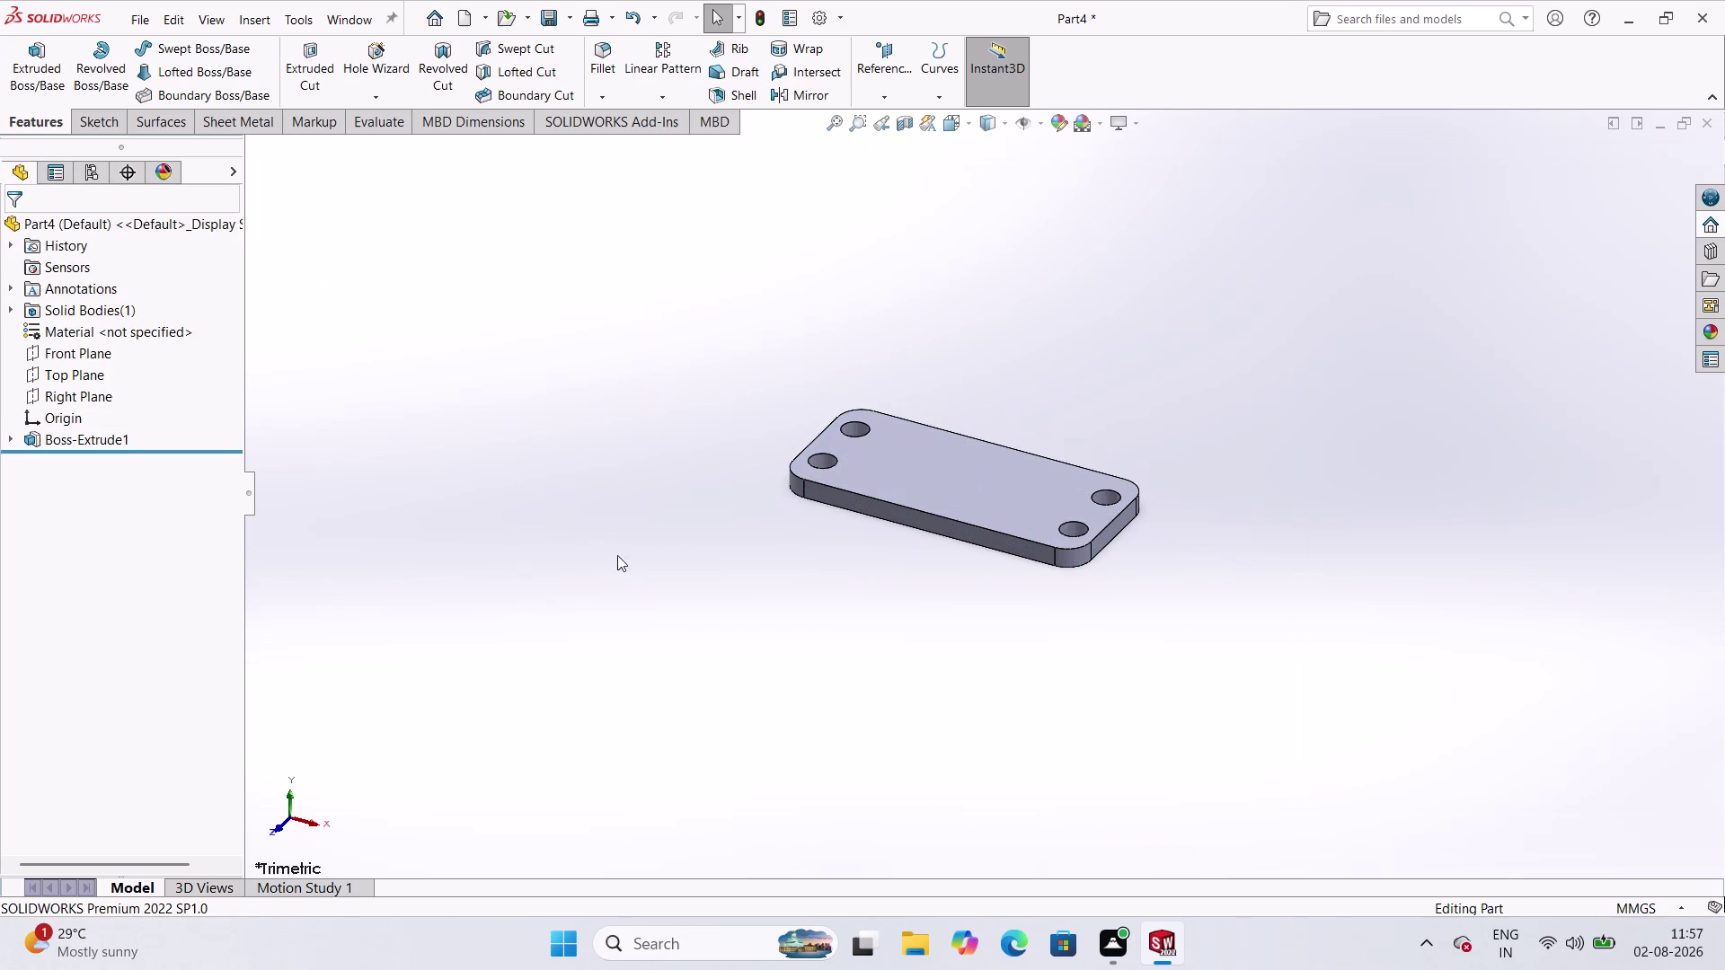
scroll(up, 3)
scroll(down, 3)
scroll(up, 3)
scroll(down, 3)
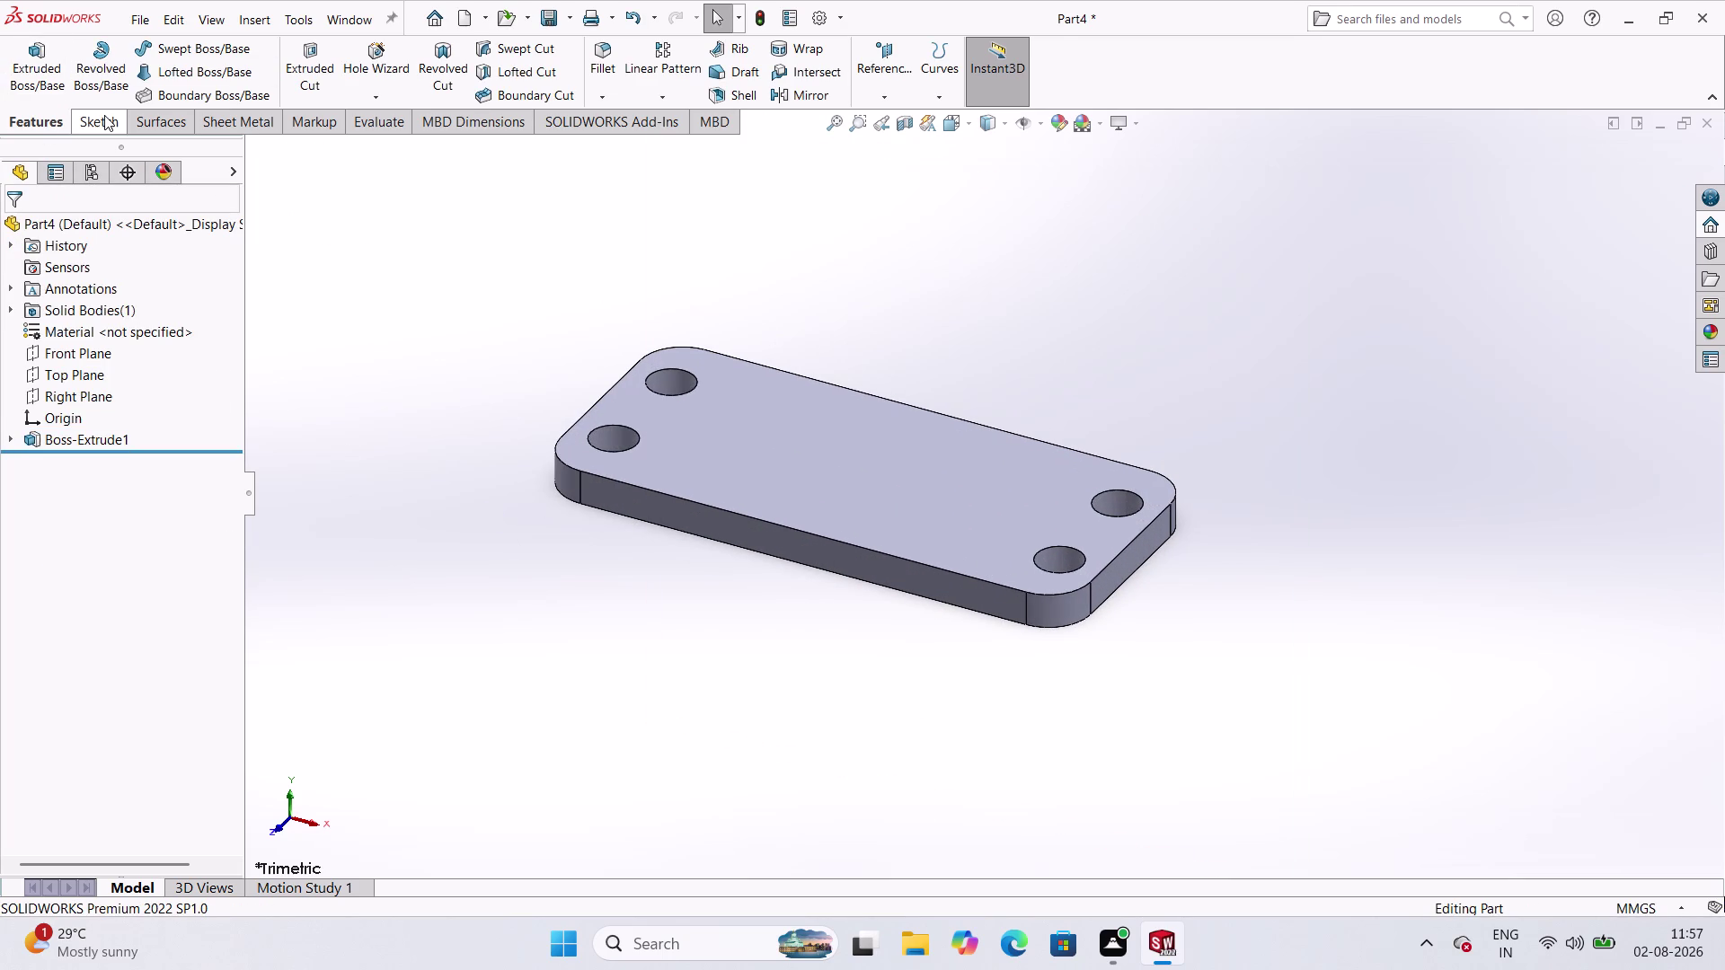
click(104, 115)
click(15, 59)
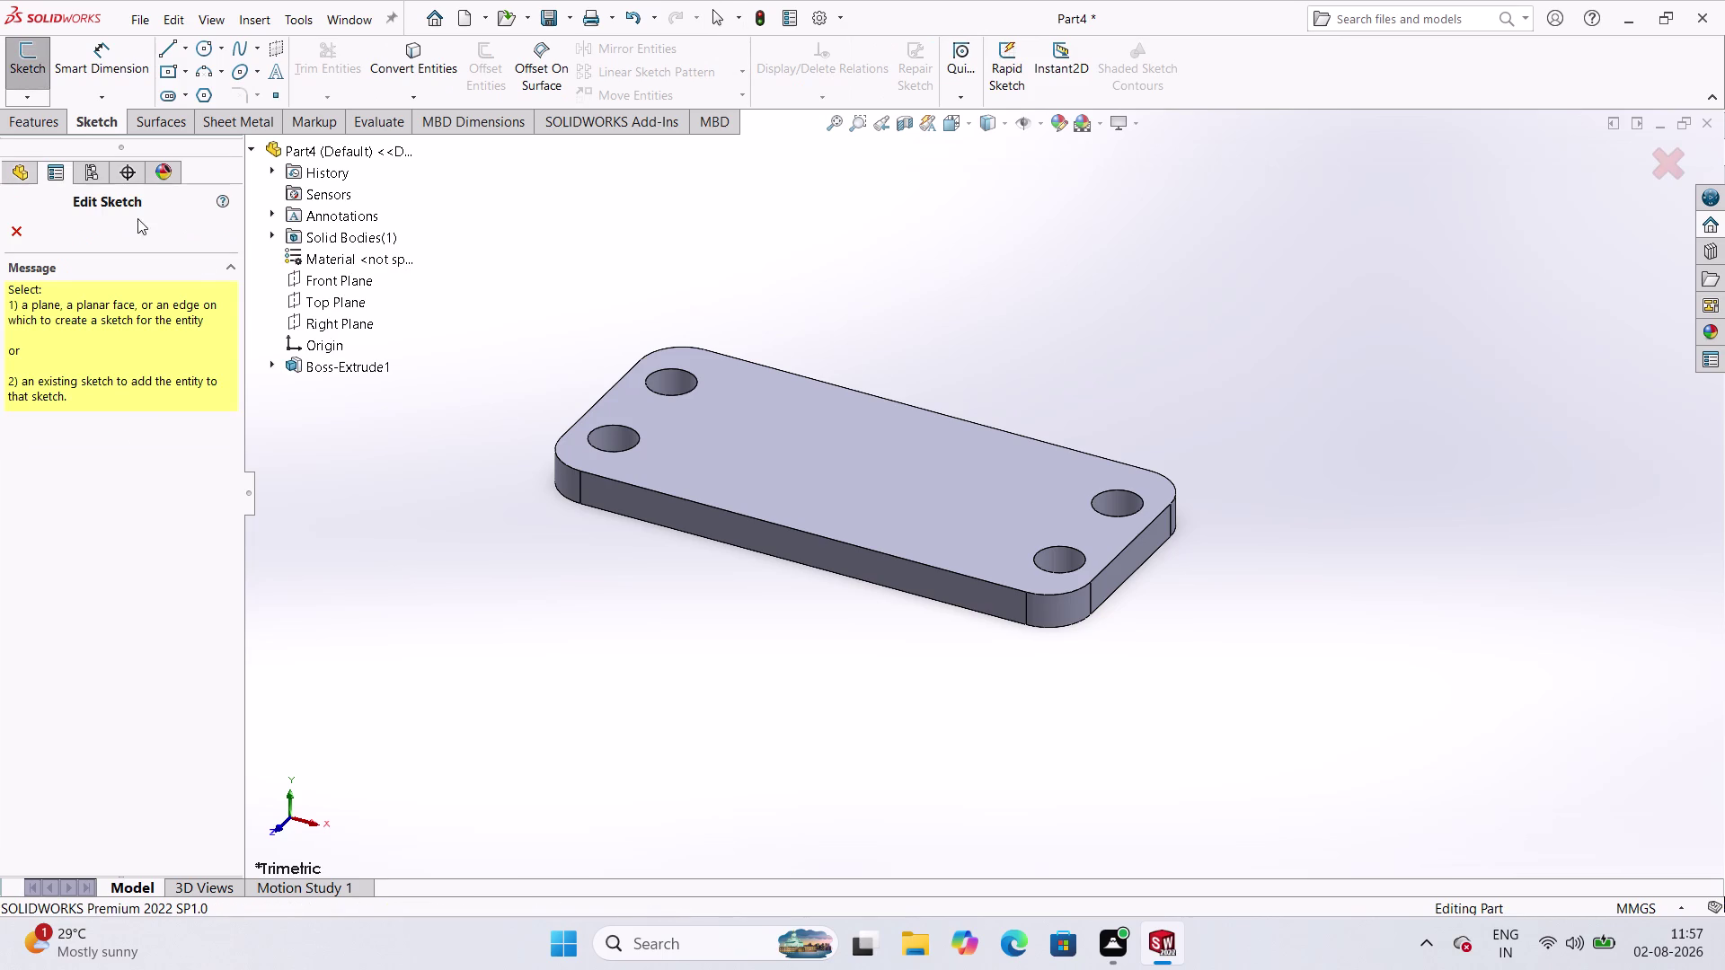
Open Sketch2 on the Front Plane, zoom in on the plate edge, and pick Circle.
click(341, 278)
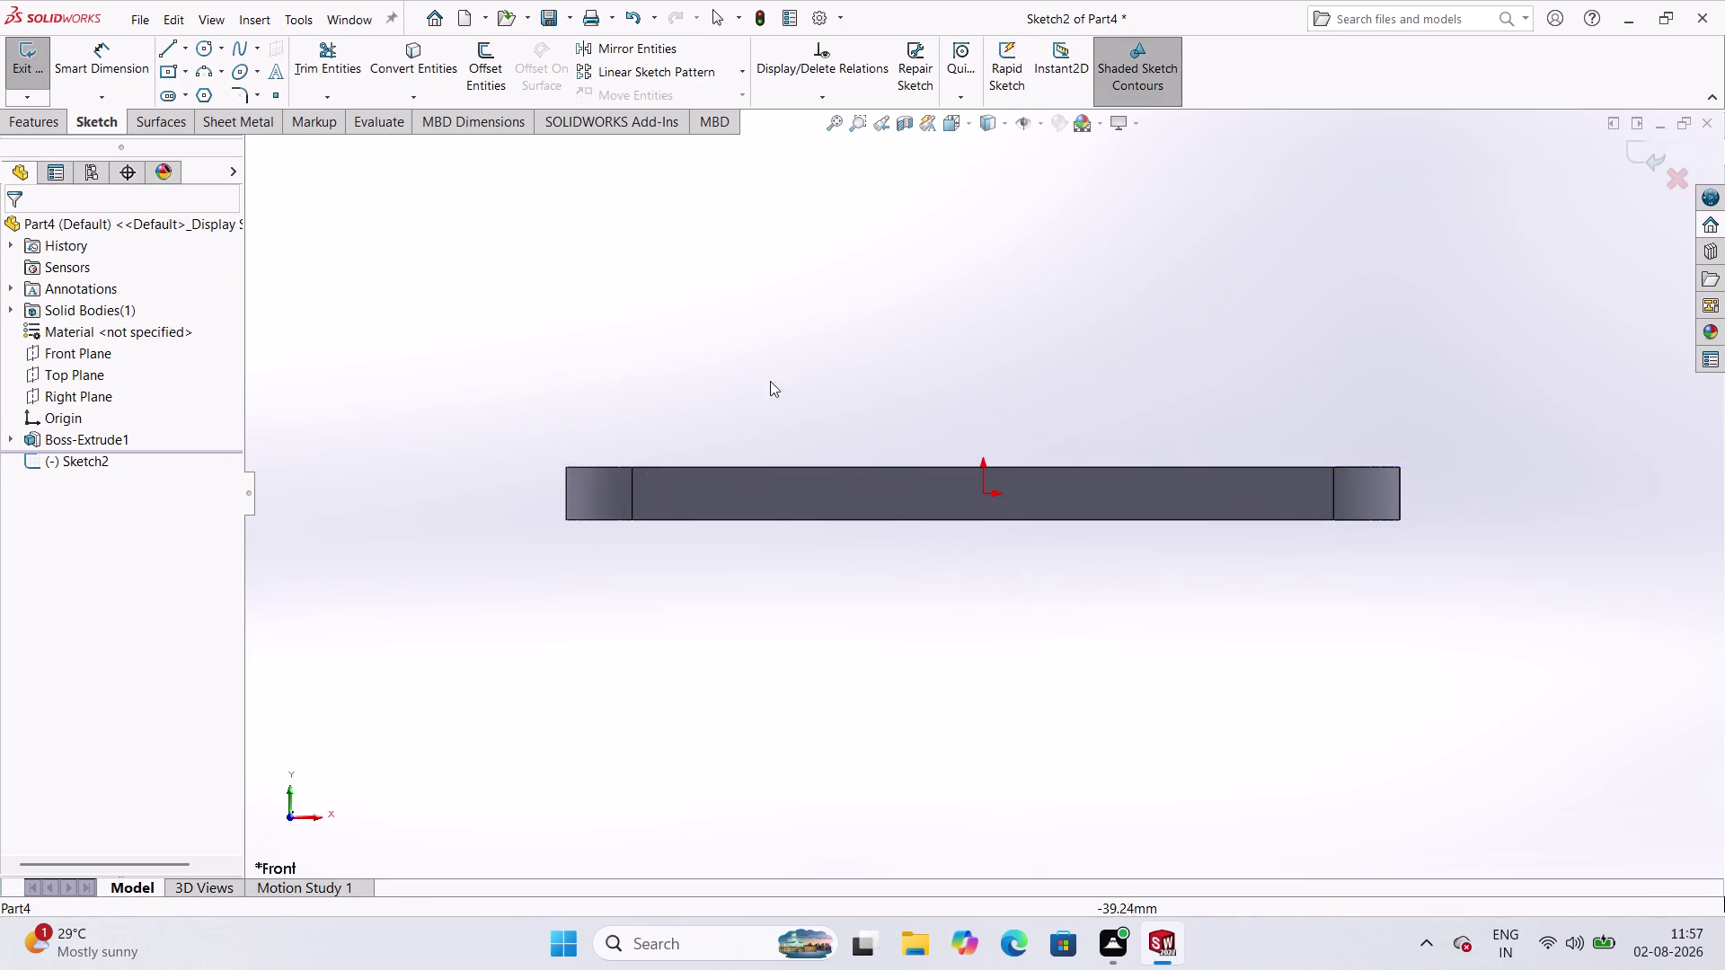
scroll(down, 3)
scroll(up, 3)
scroll(down, 3)
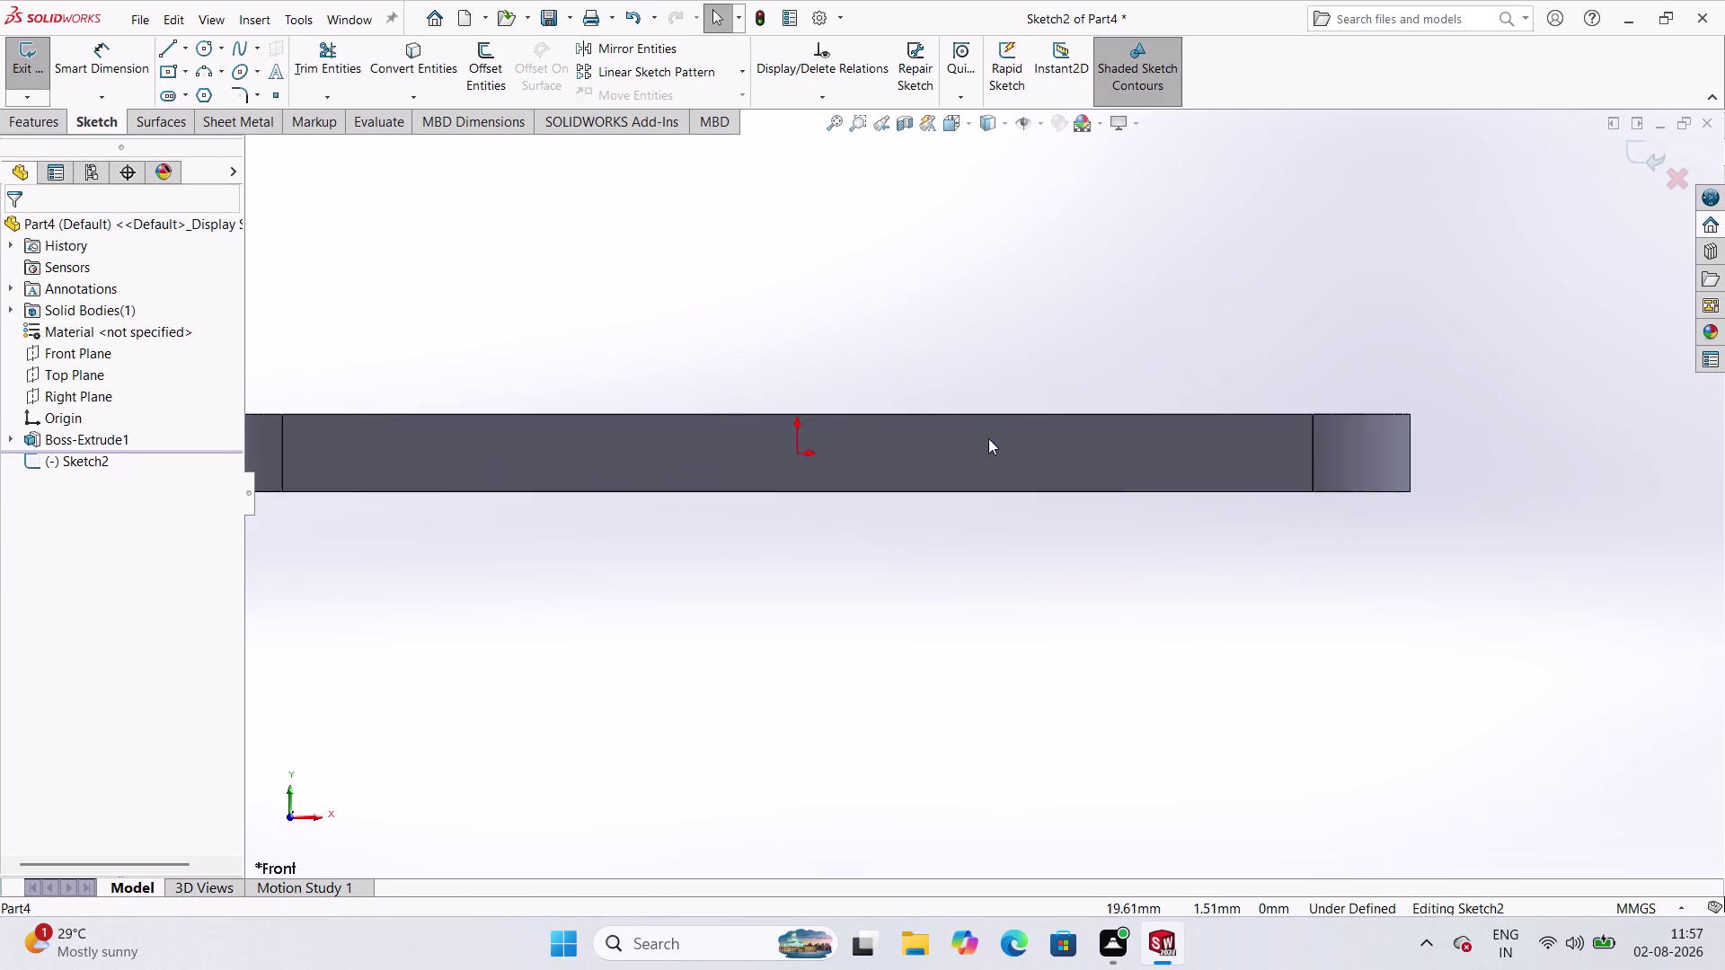
scroll(down, 3)
scroll(up, 3)
scroll(down, 3)
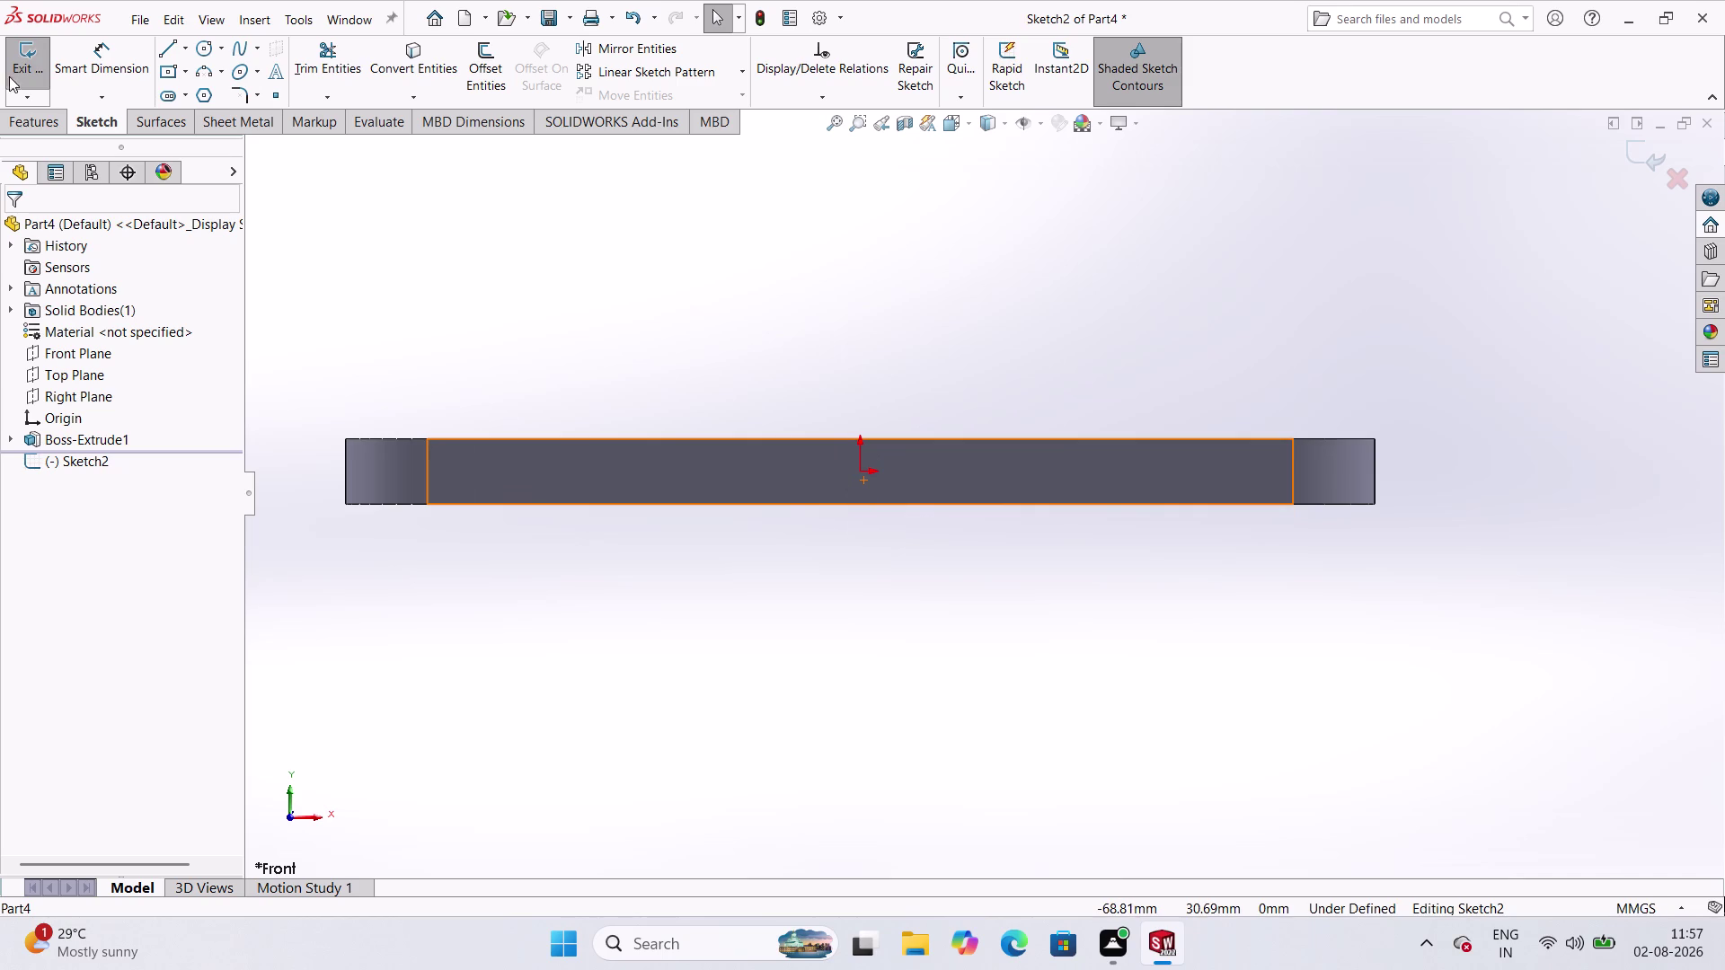
click(196, 44)
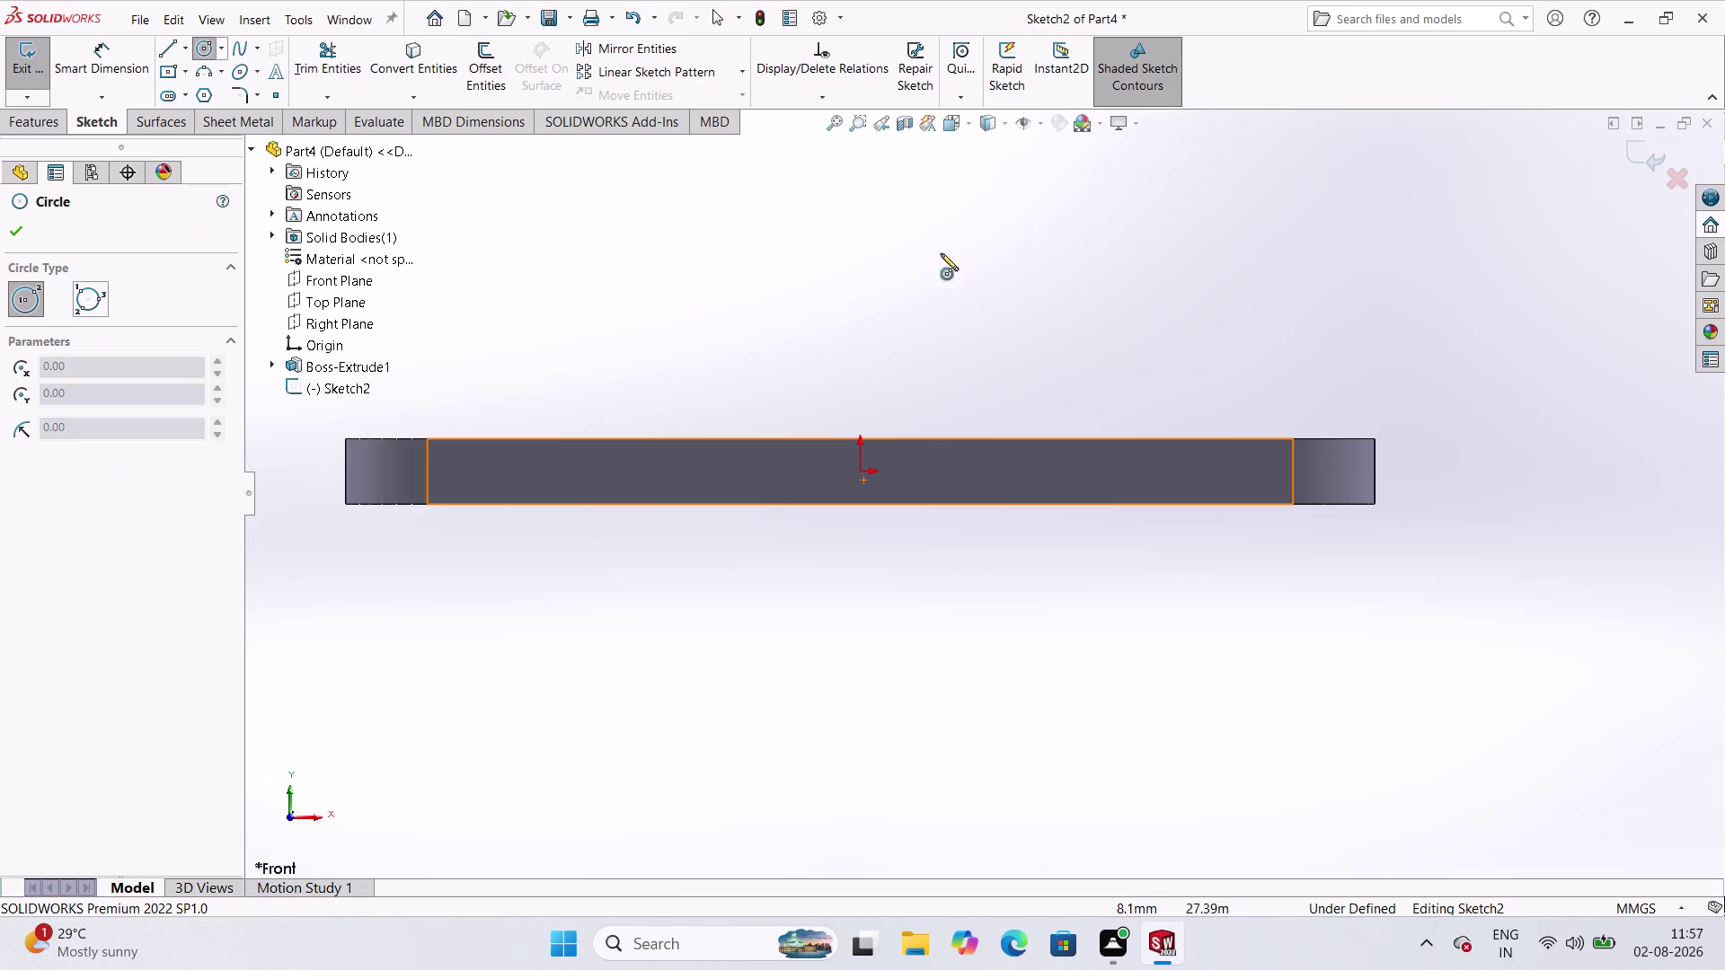
Draw a roughly 11 mm radius circle centred on the plate's bottom edge, right of origin.
click(864, 505)
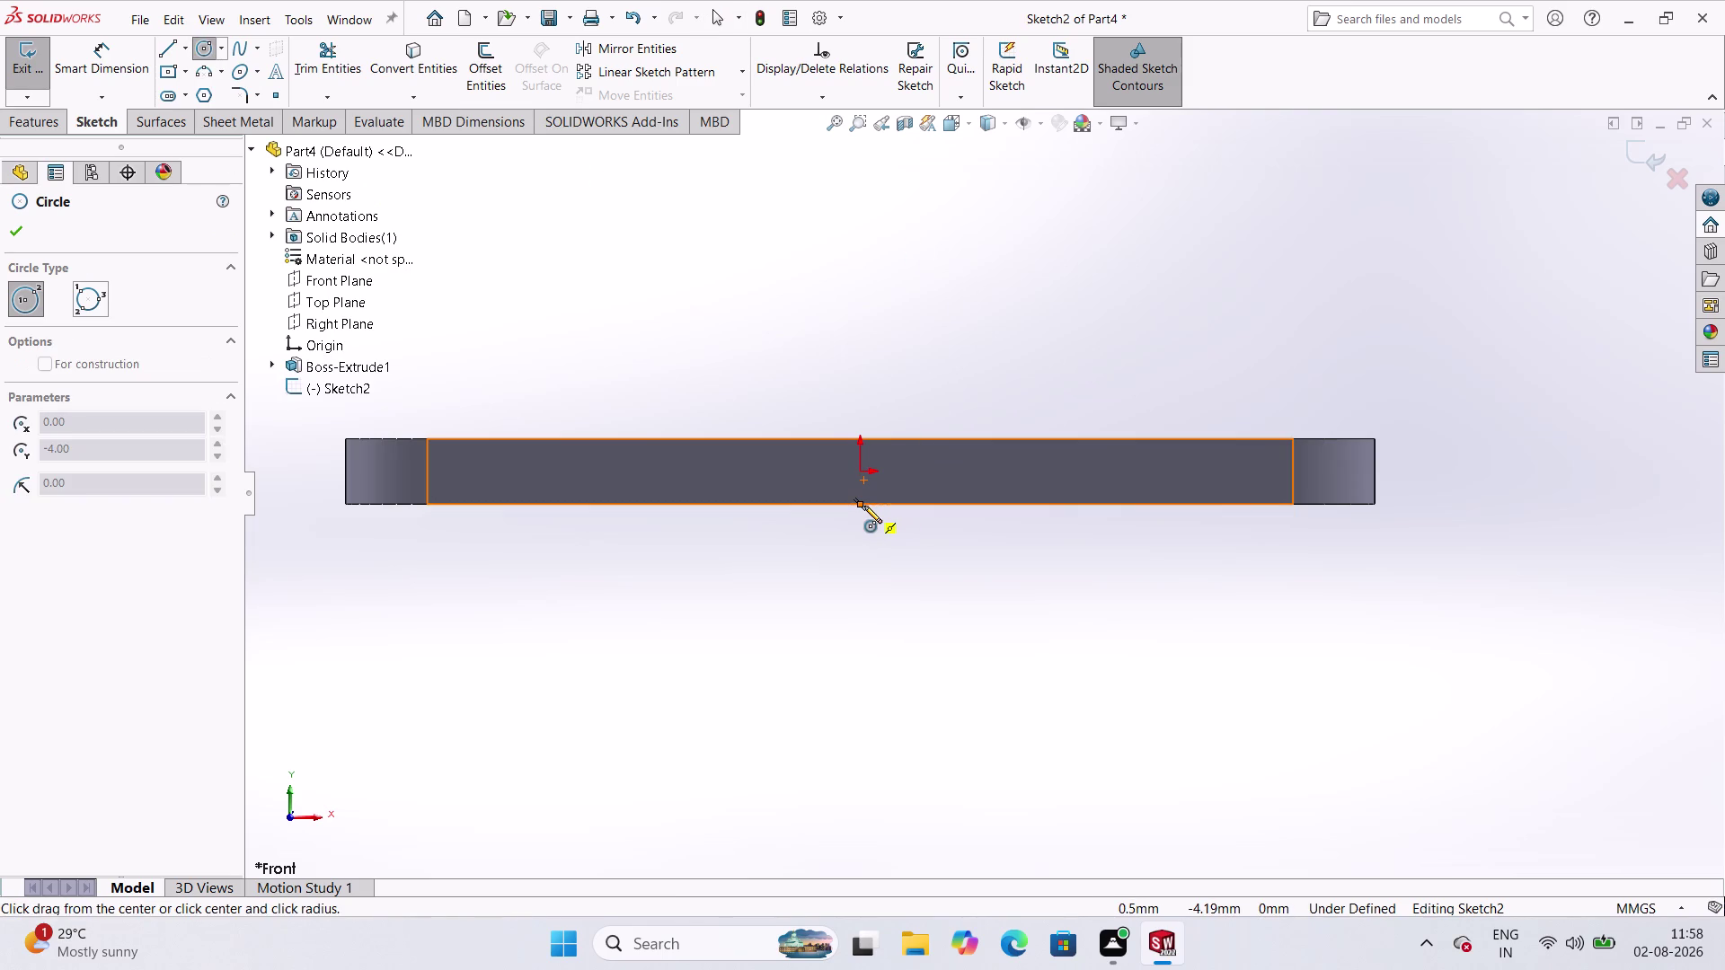
key(Escape)
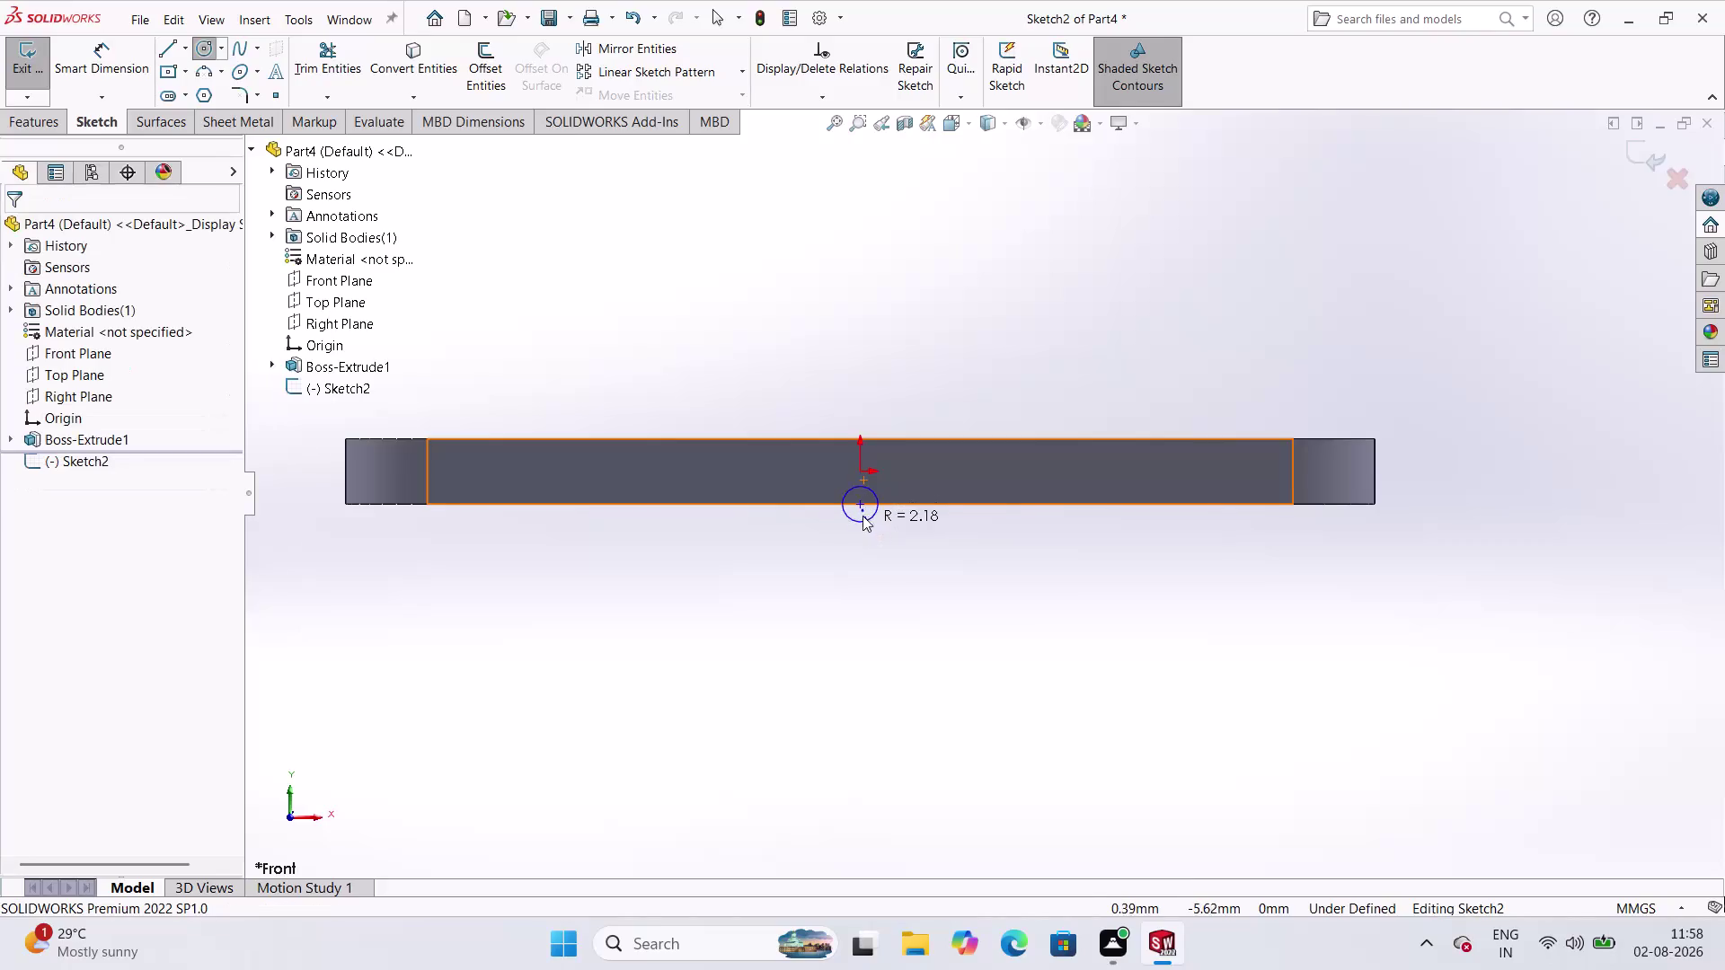
click(193, 53)
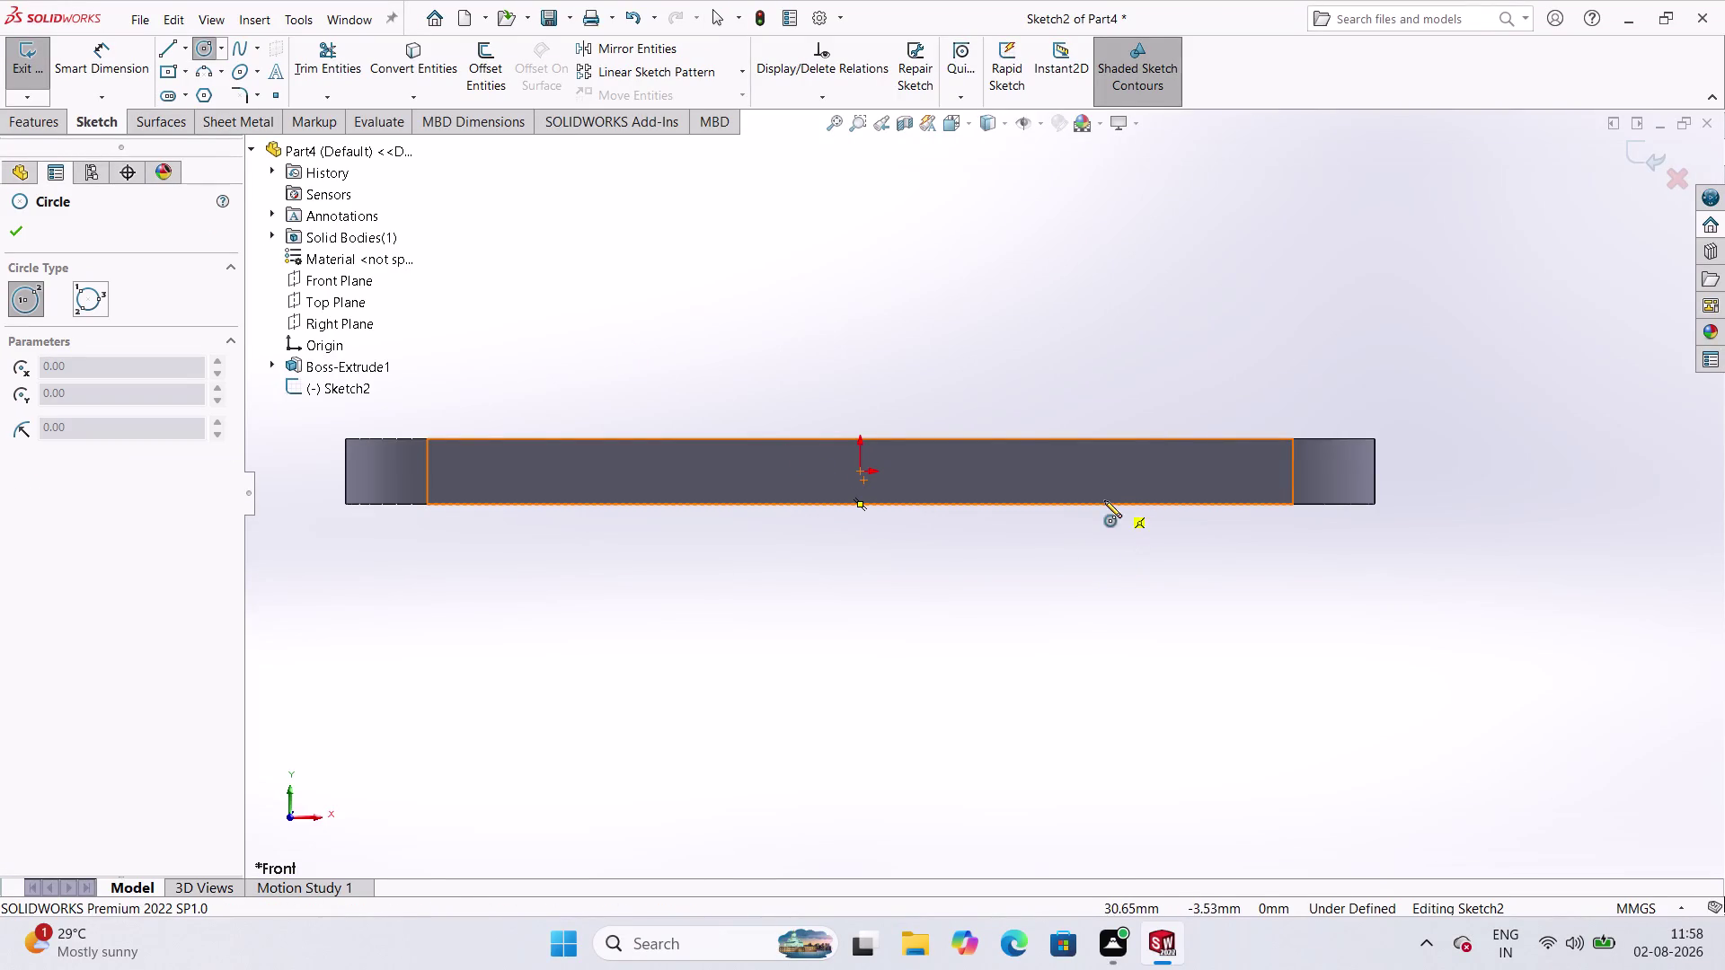
click(1050, 509)
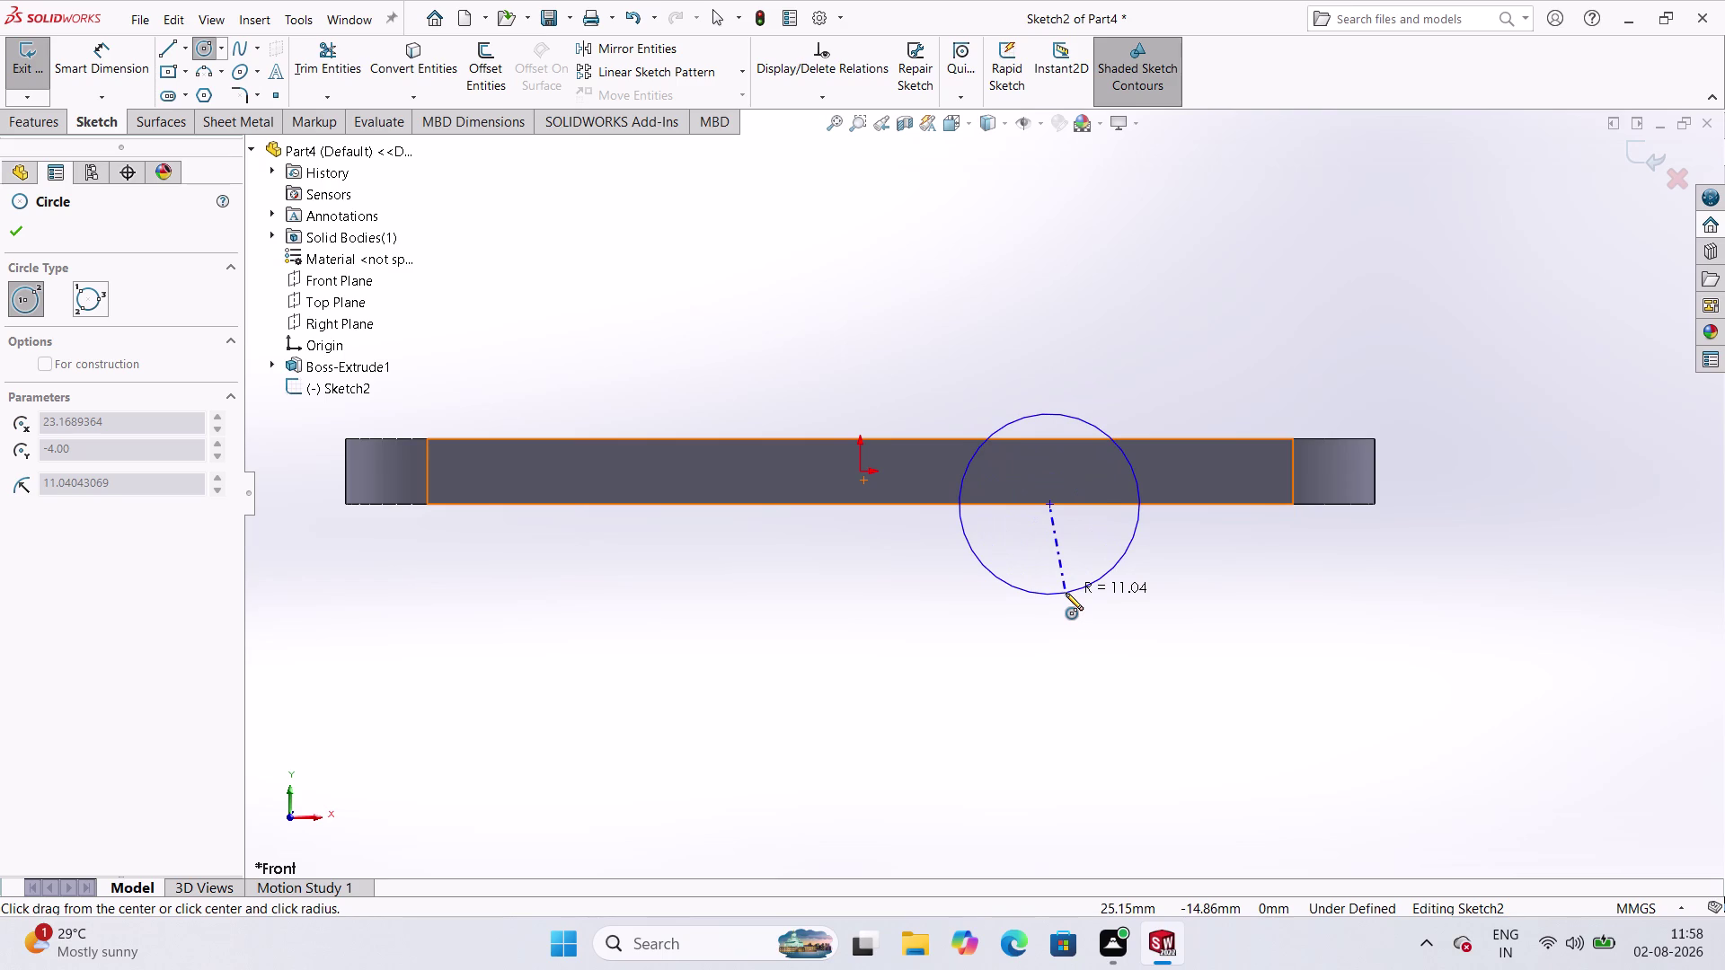
click(1066, 593)
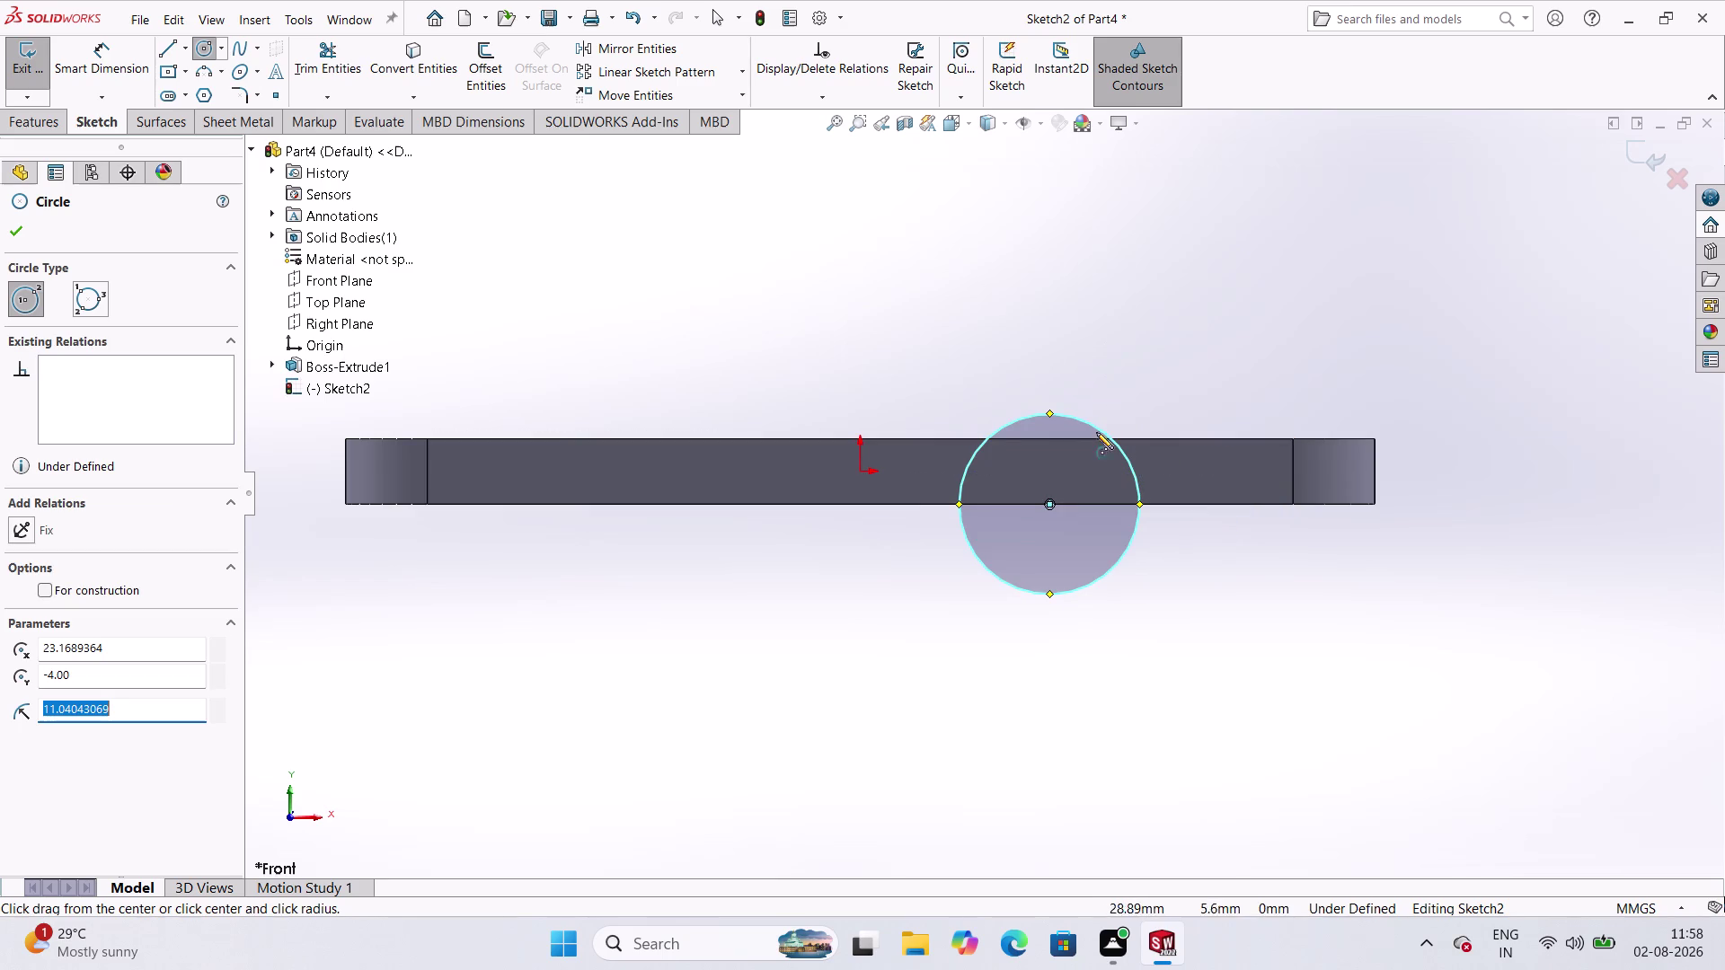
click(130, 63)
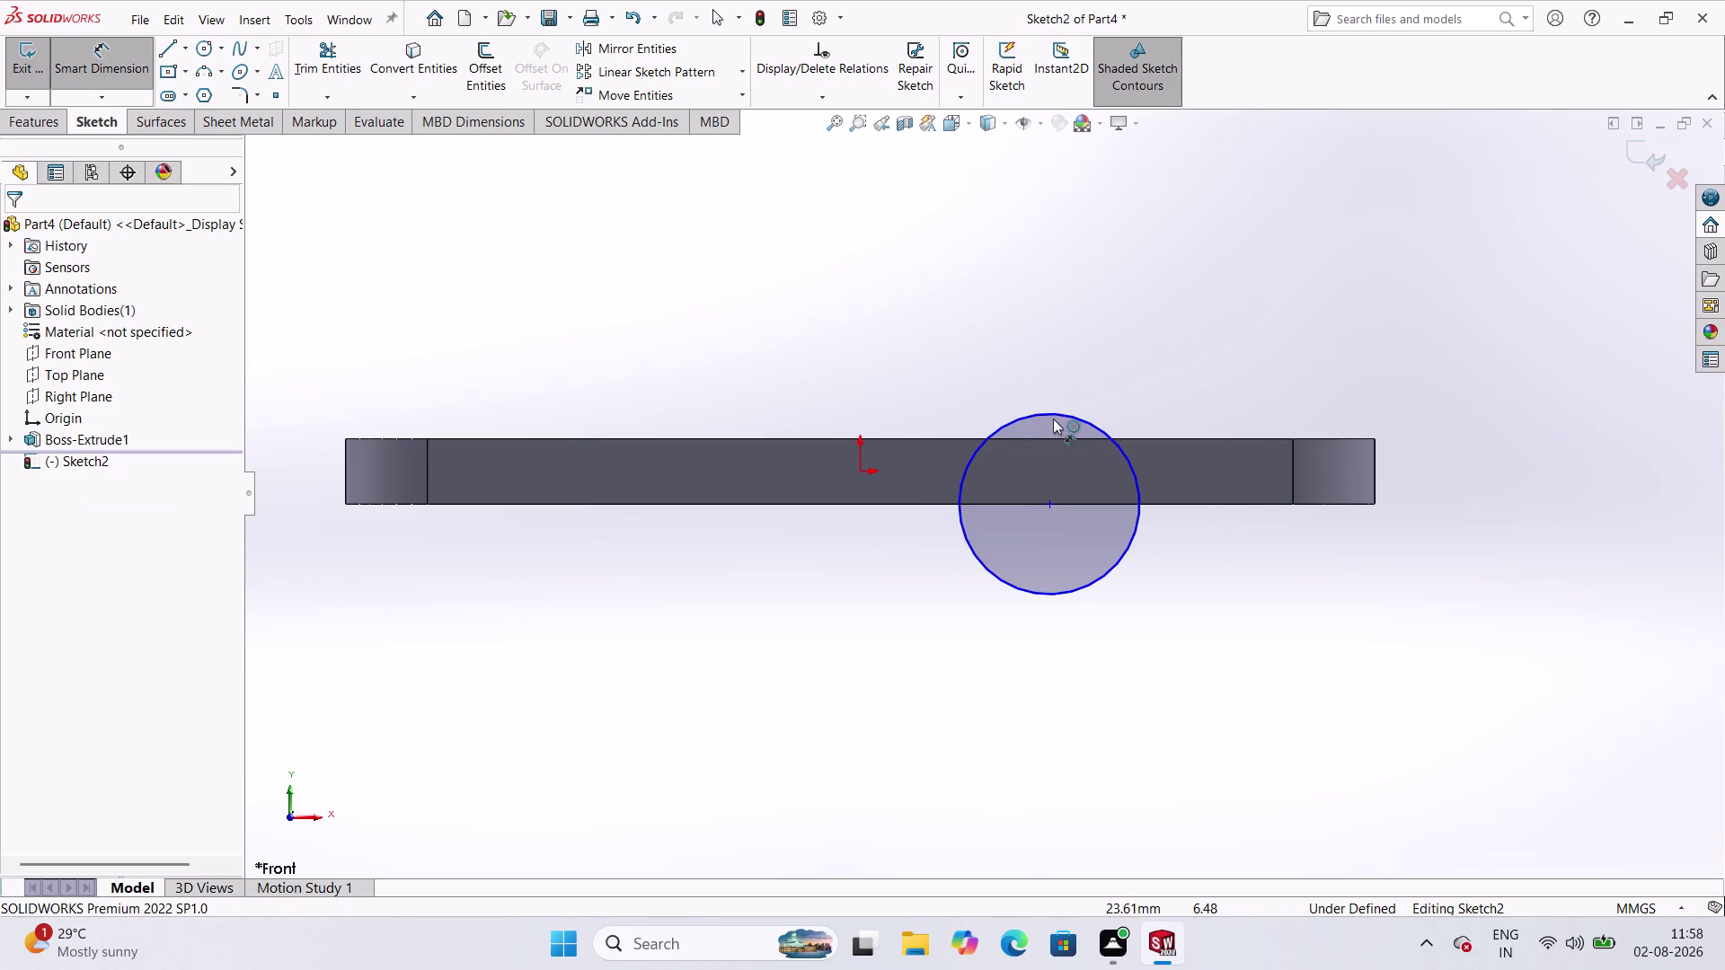
Dimension the circle's diameter to 28 mm.
click(1078, 418)
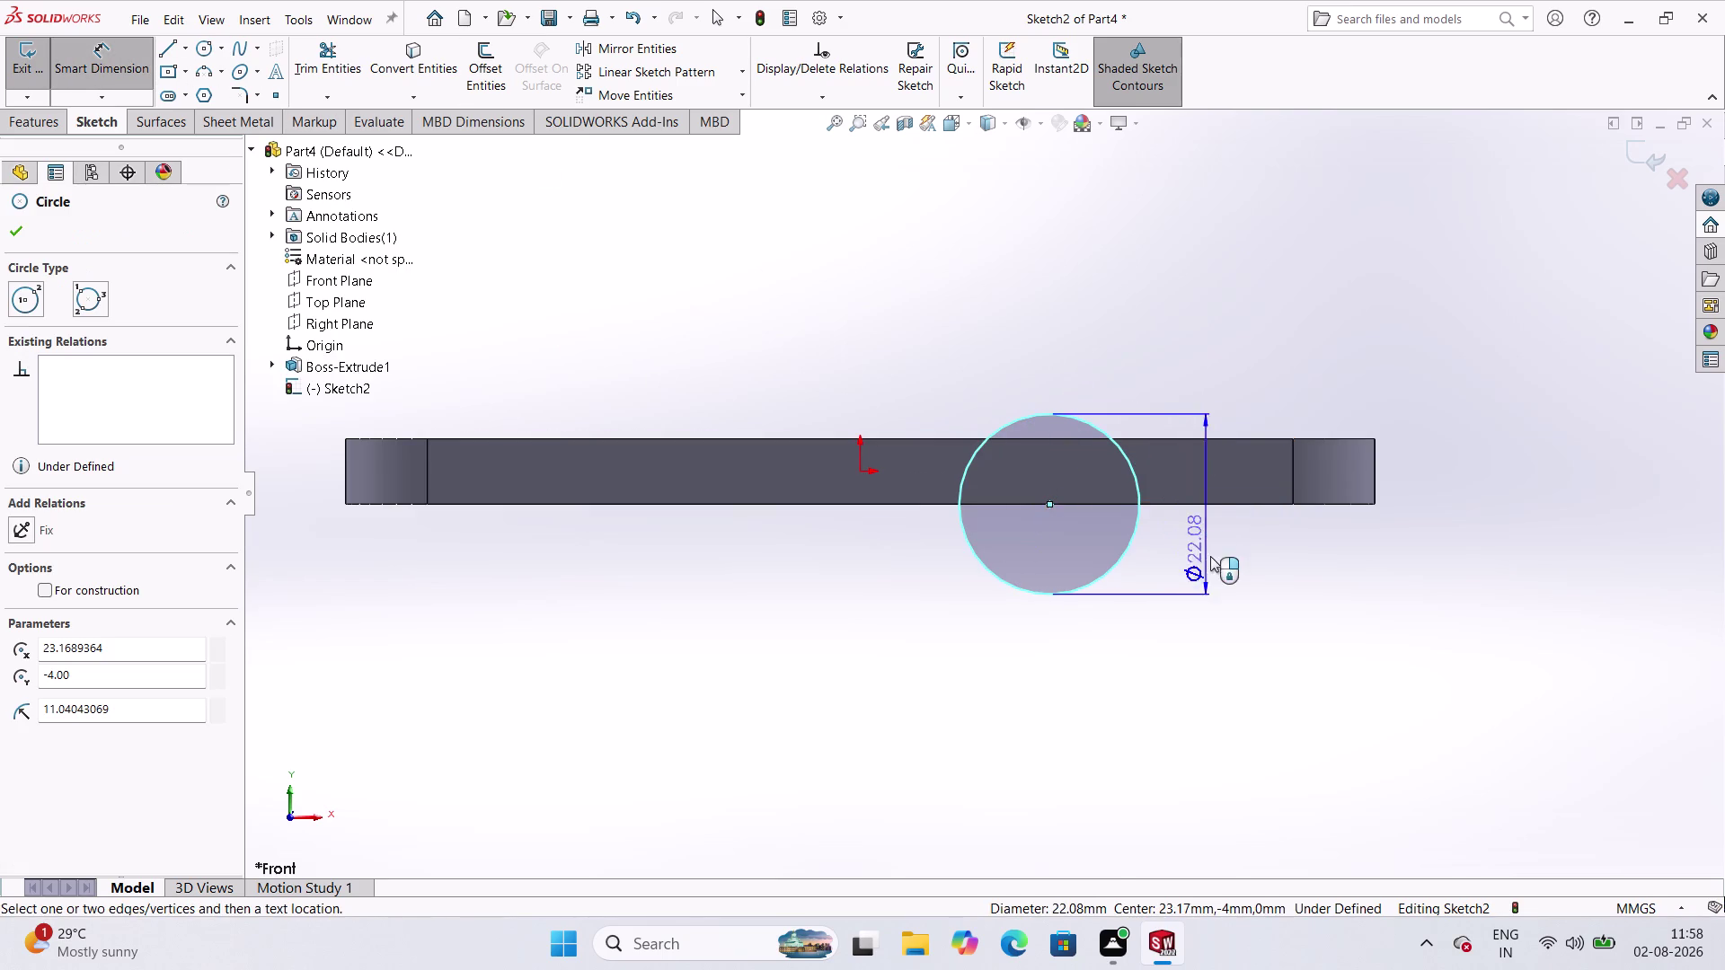
click(1258, 610)
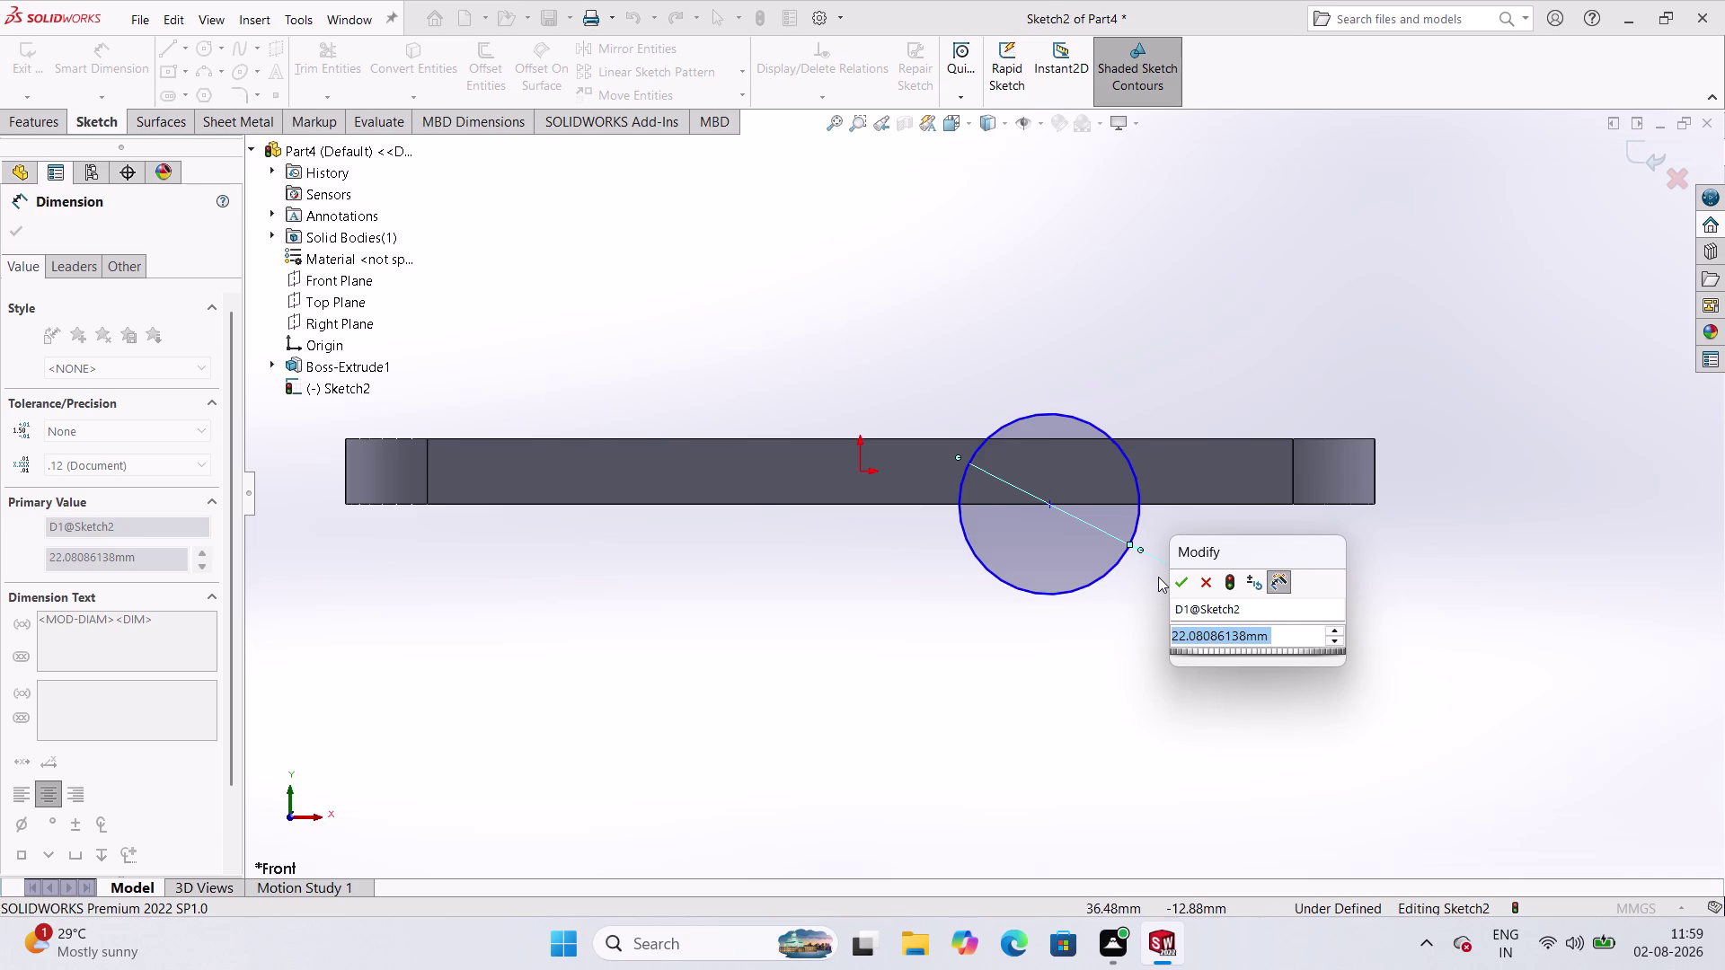
key(2)
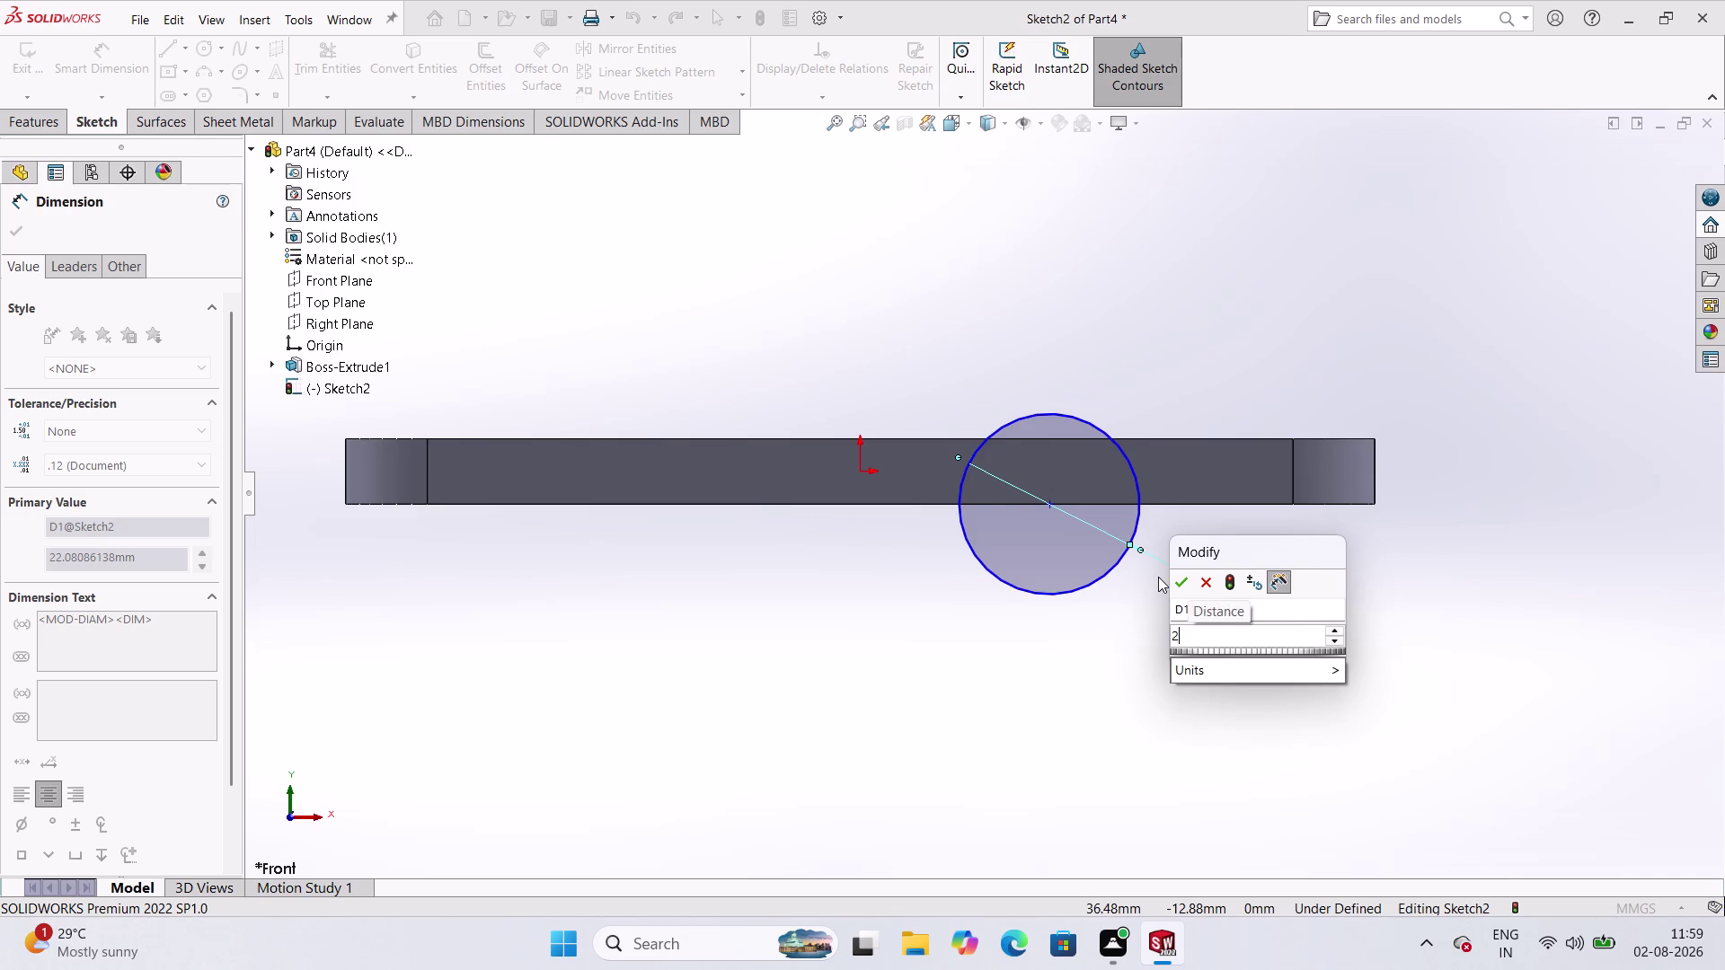
key(BackSpace)
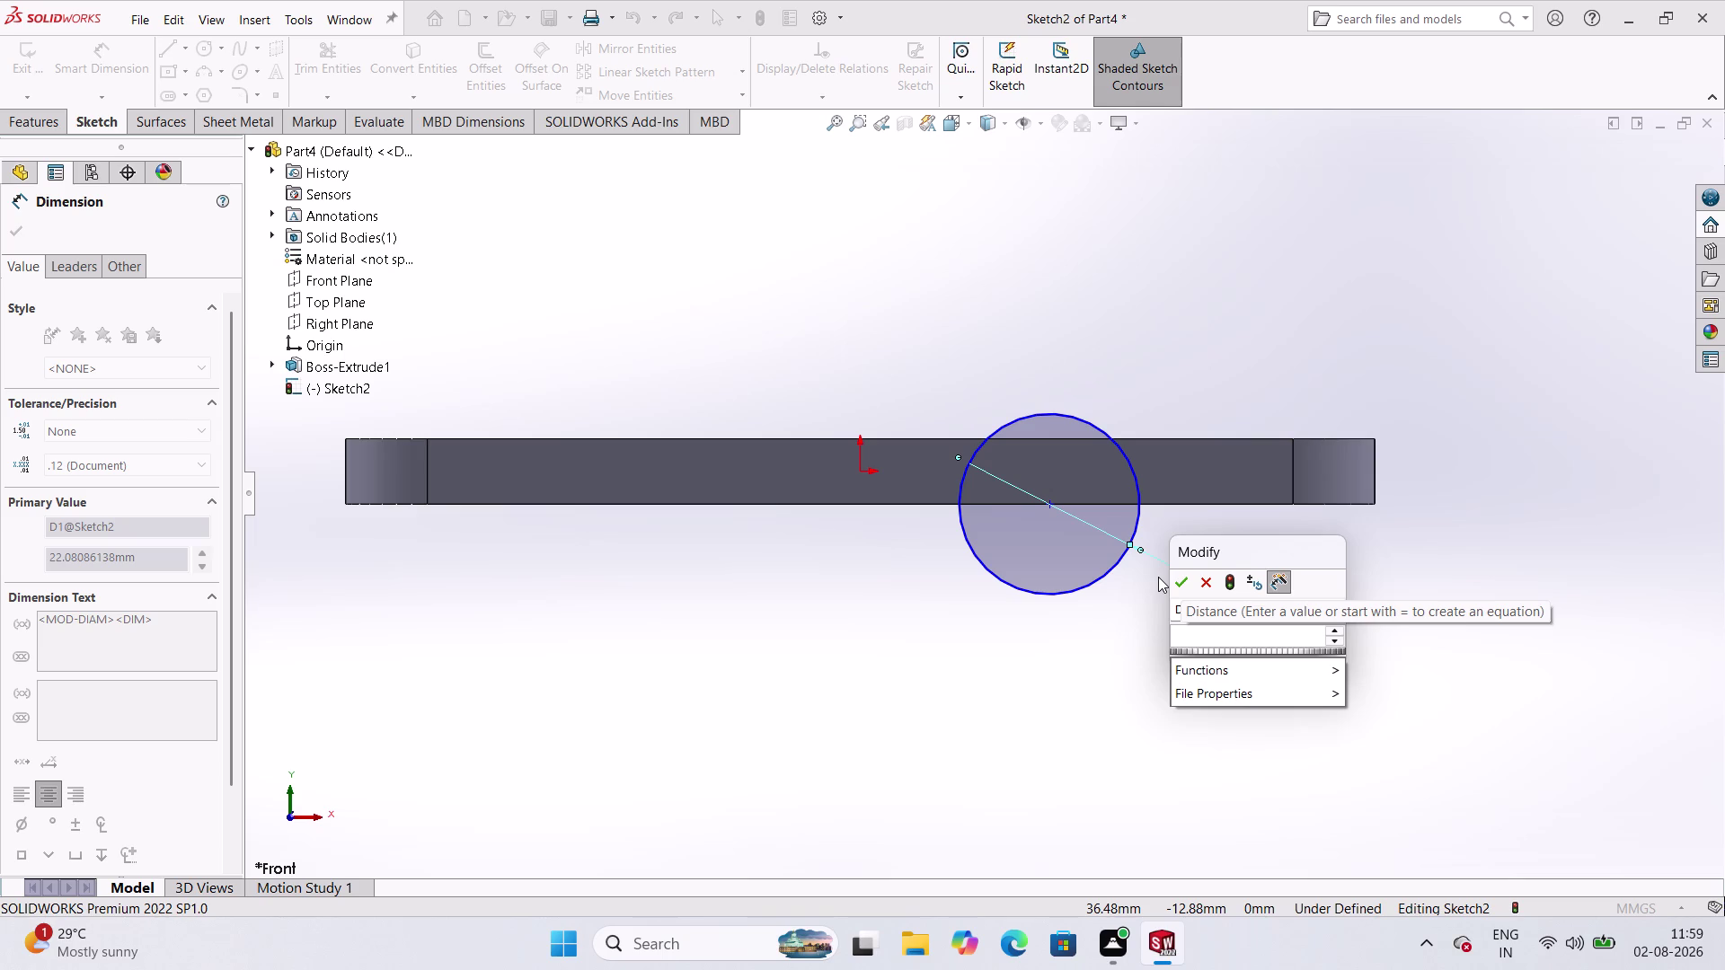
text(28)
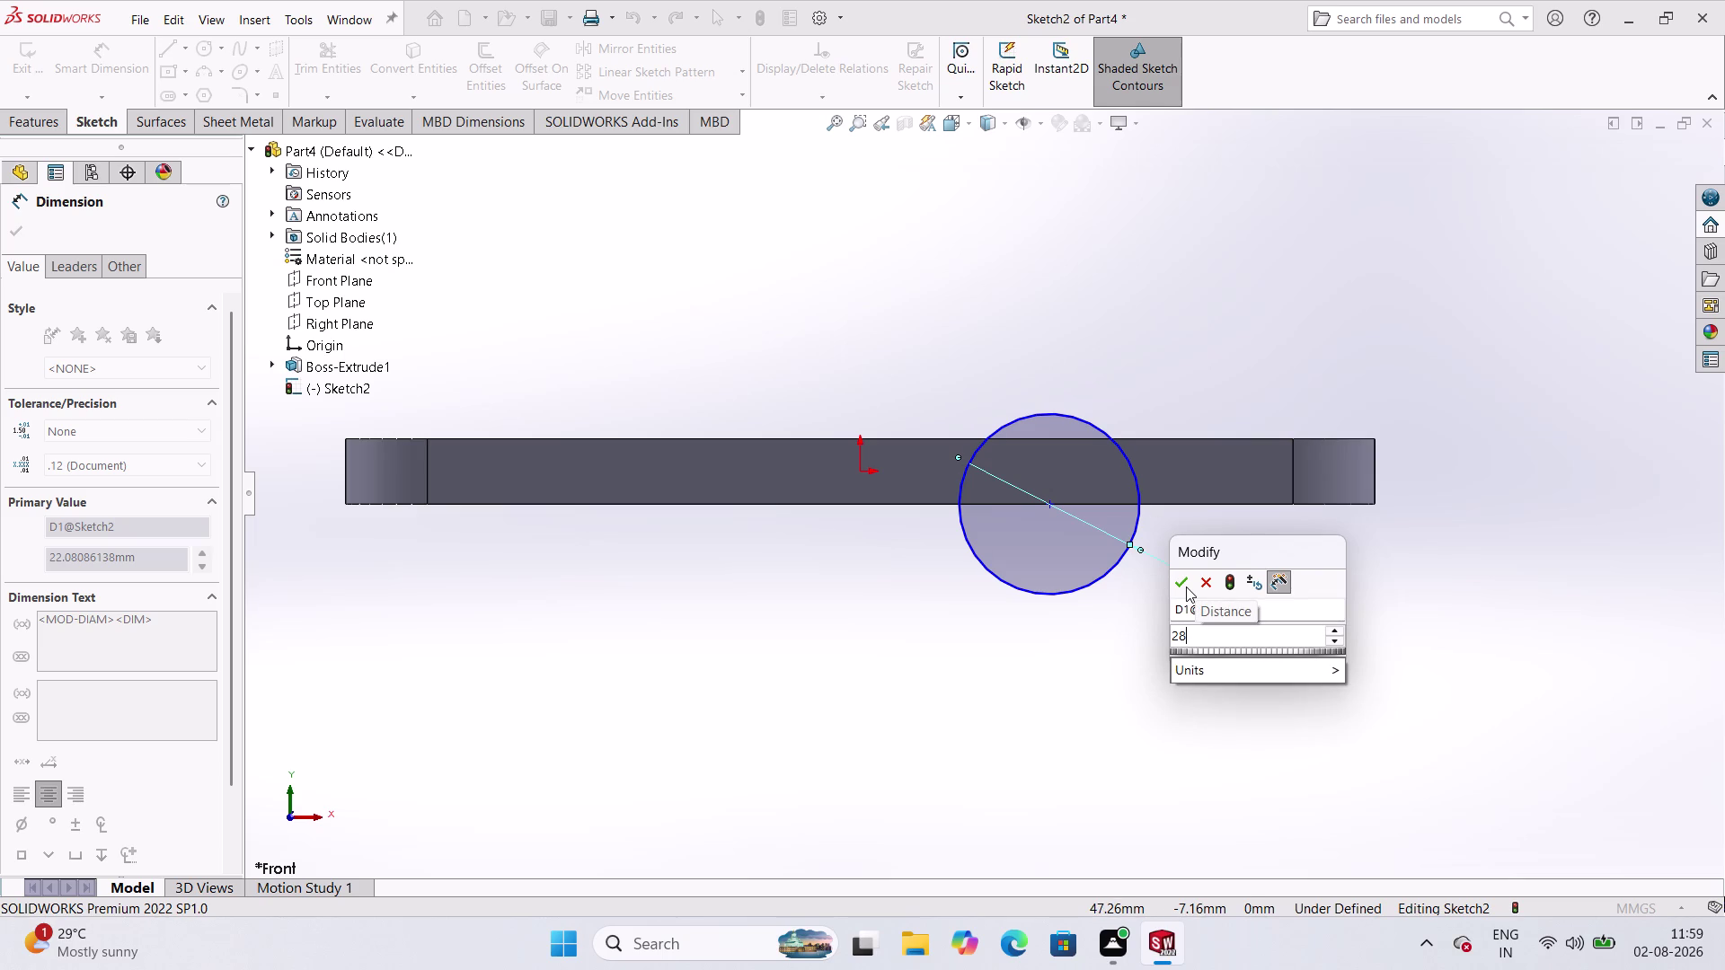
click(1183, 581)
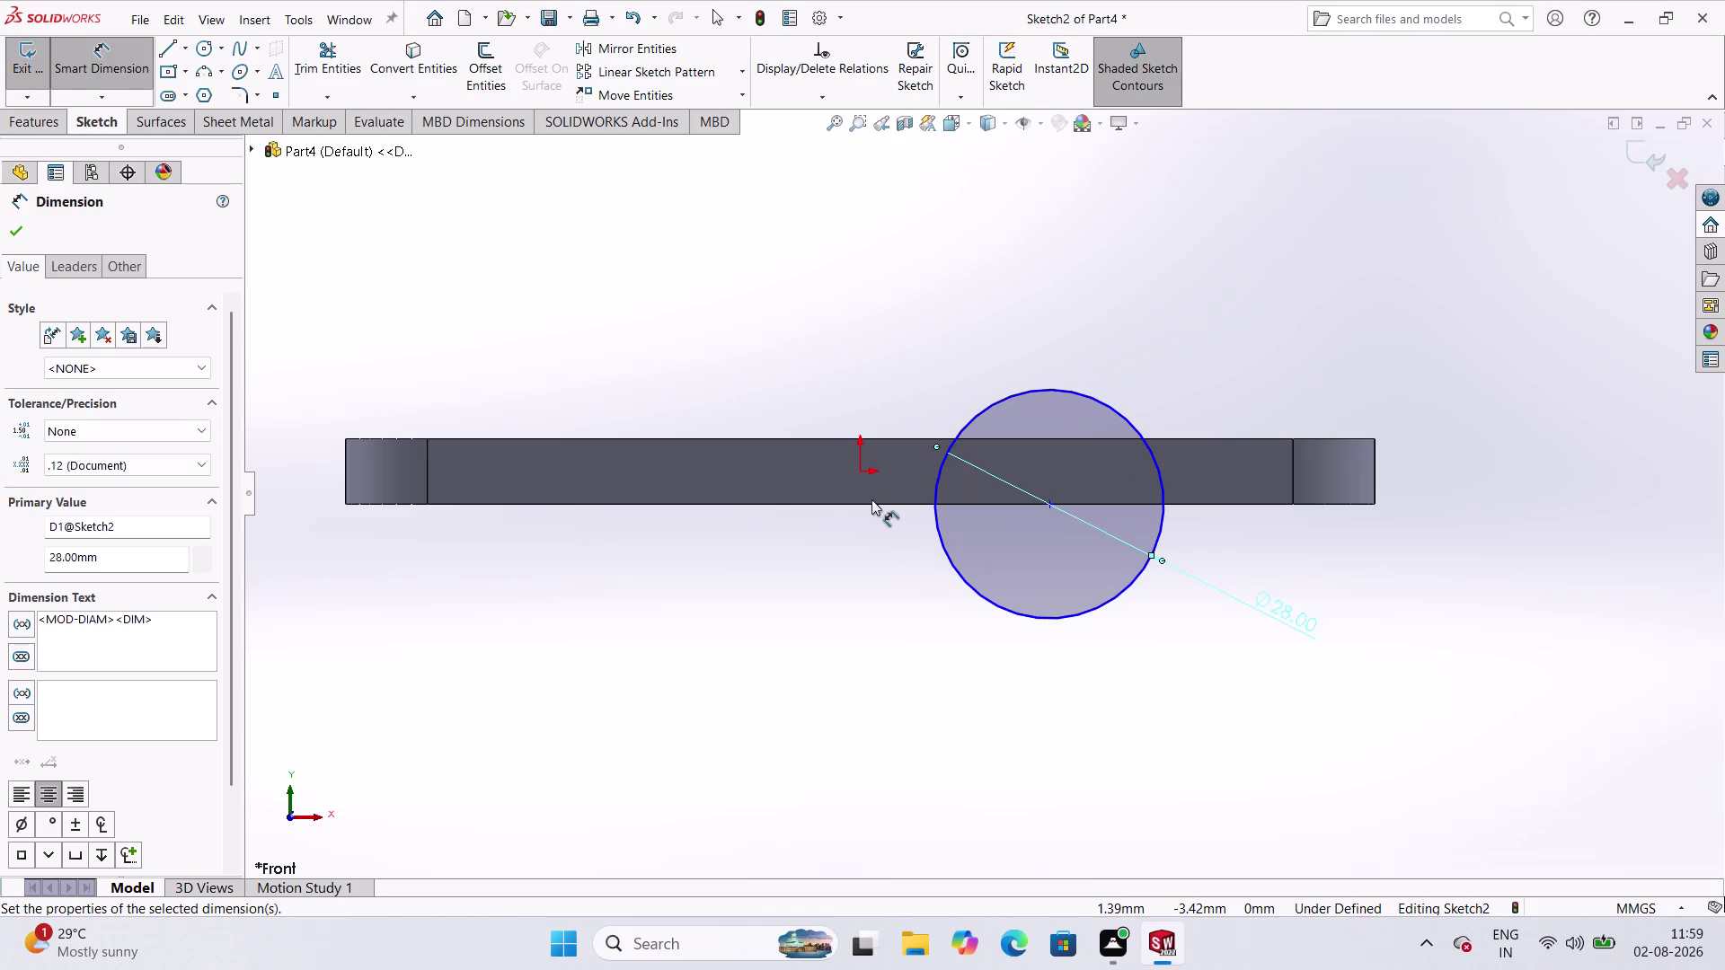
click(843, 544)
click(859, 466)
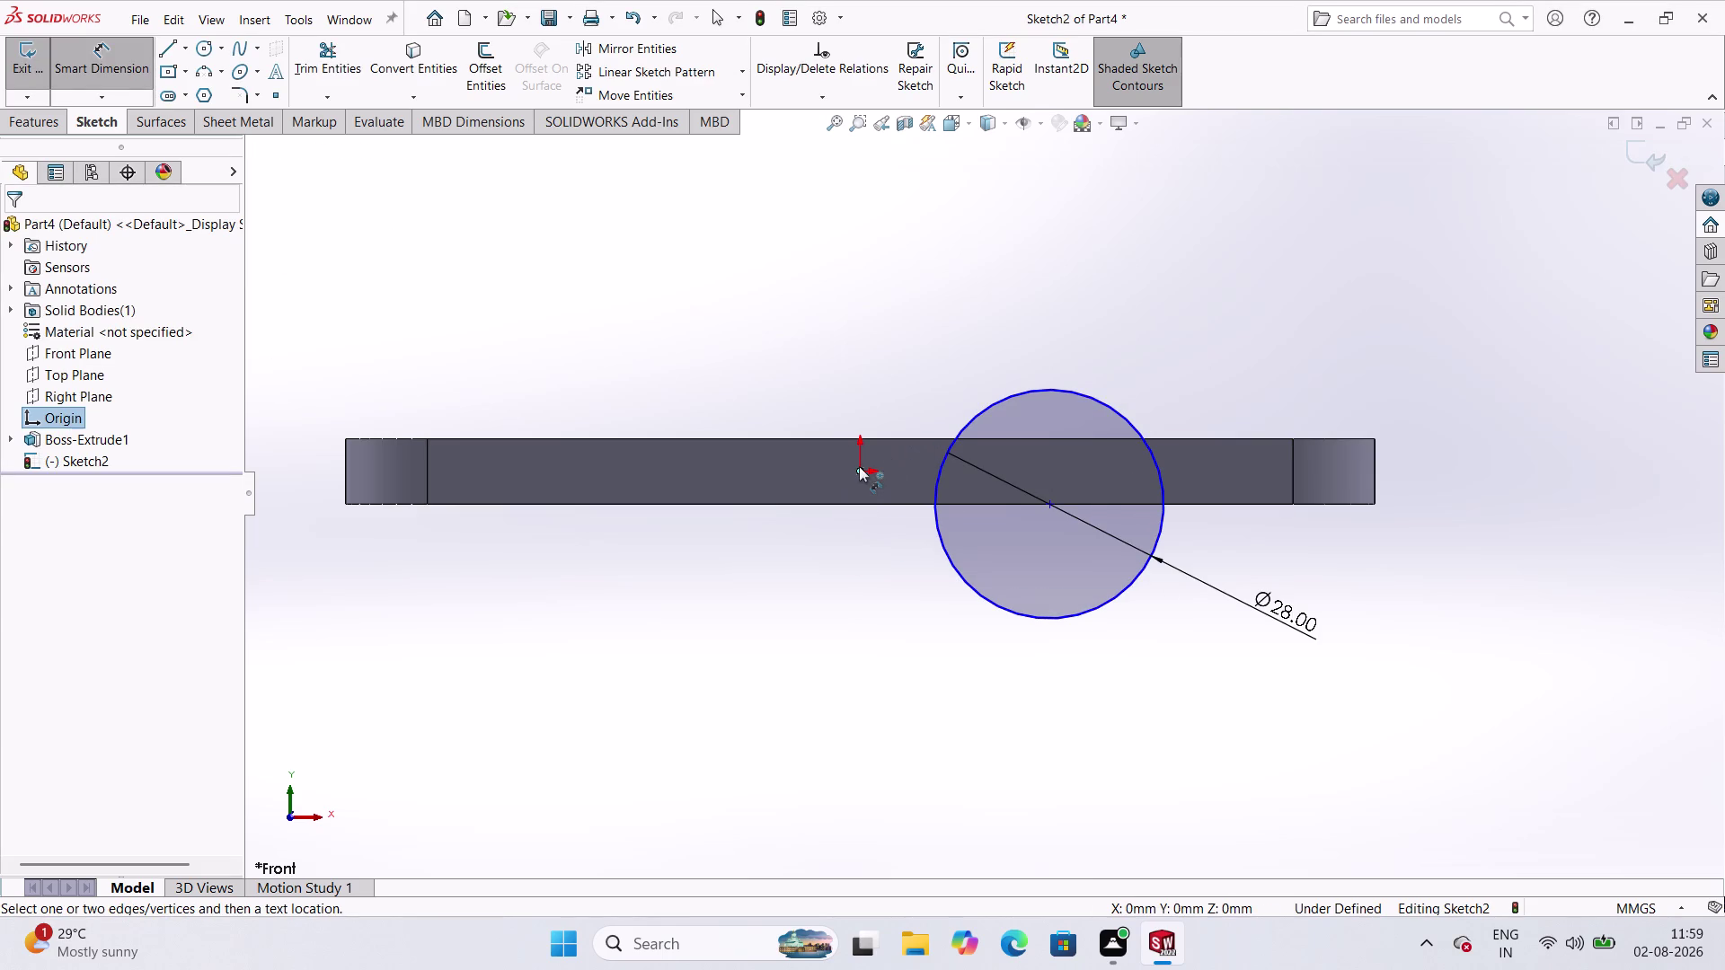
Add the 23.17 mm horizontal origin-to-centre dimension, fully defining Sketch2.
click(1051, 505)
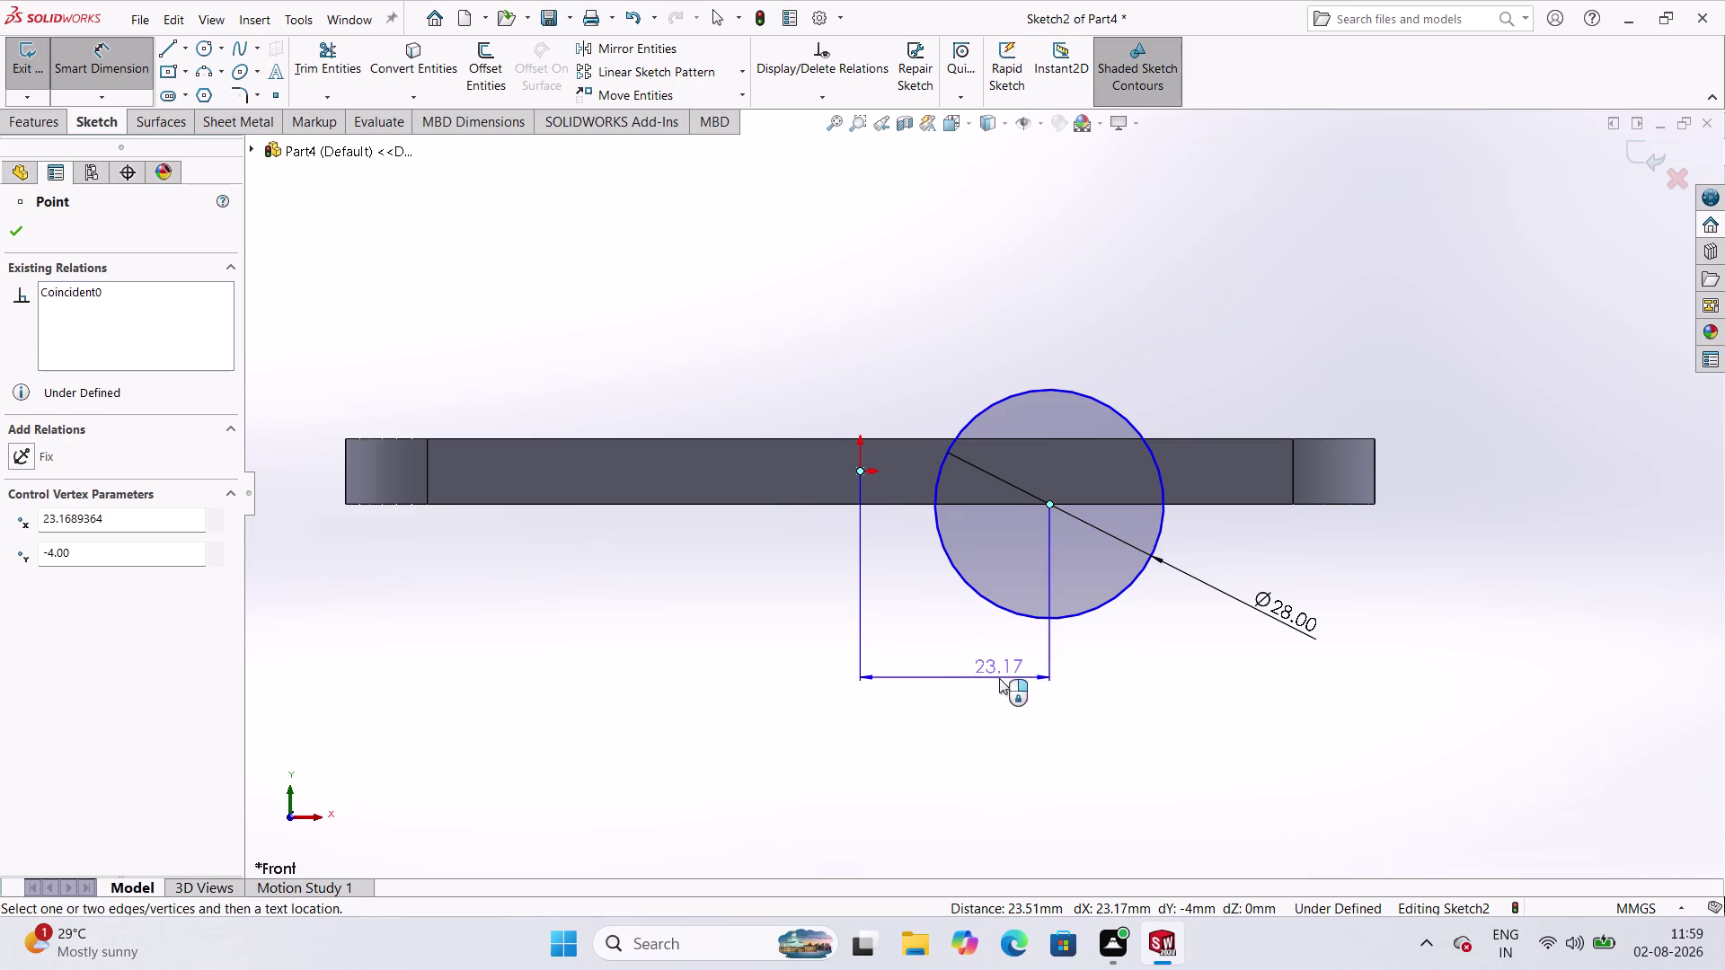
click(998, 693)
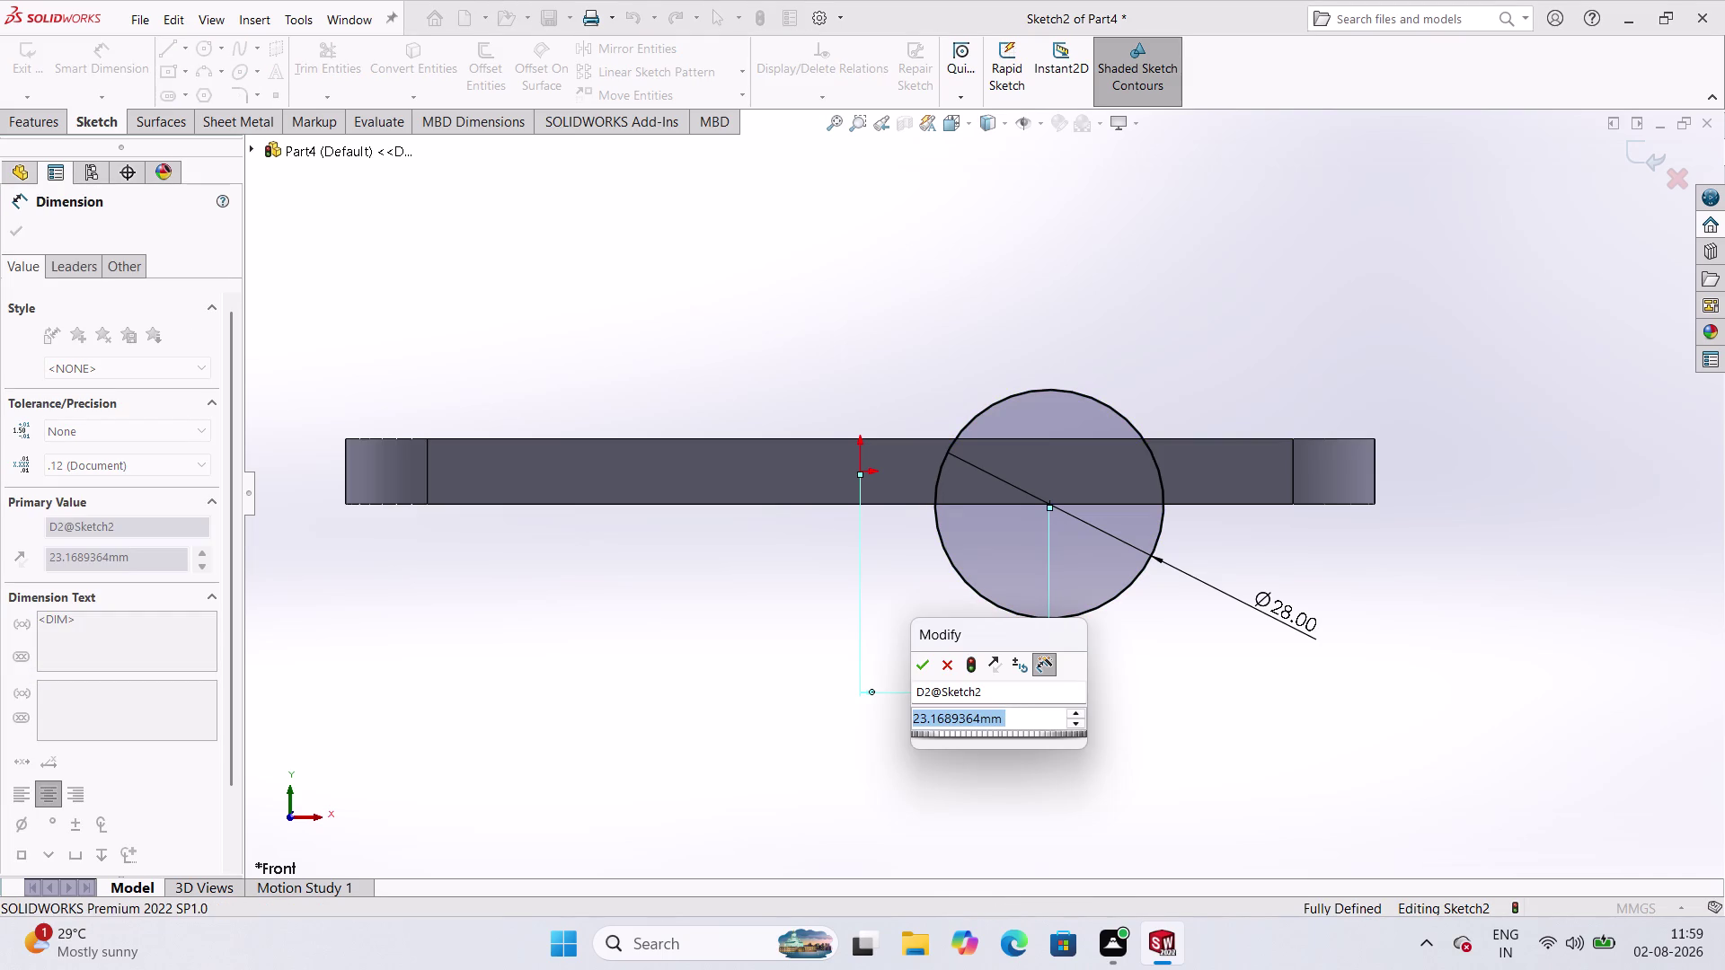